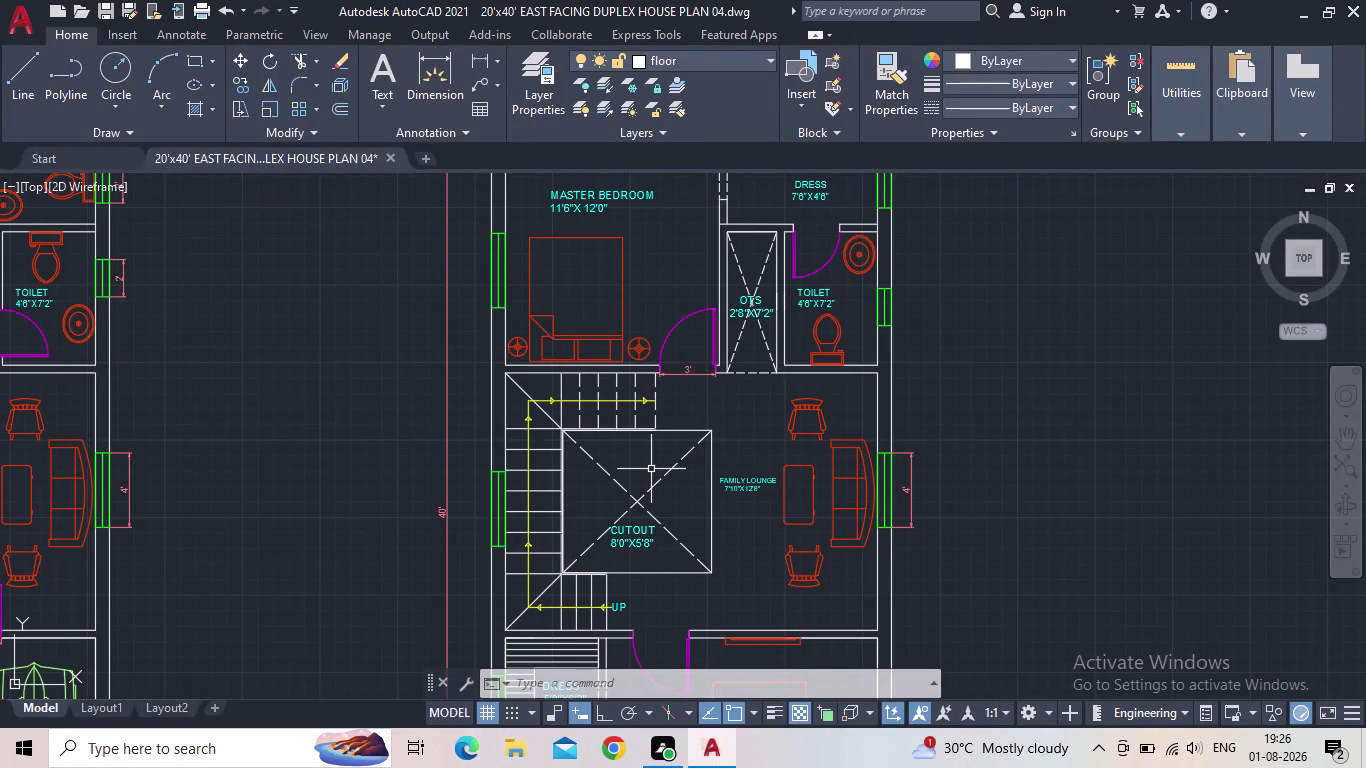
Pan to the lounge and bedroom area and save the duplex drawing.
scroll(down, 3)
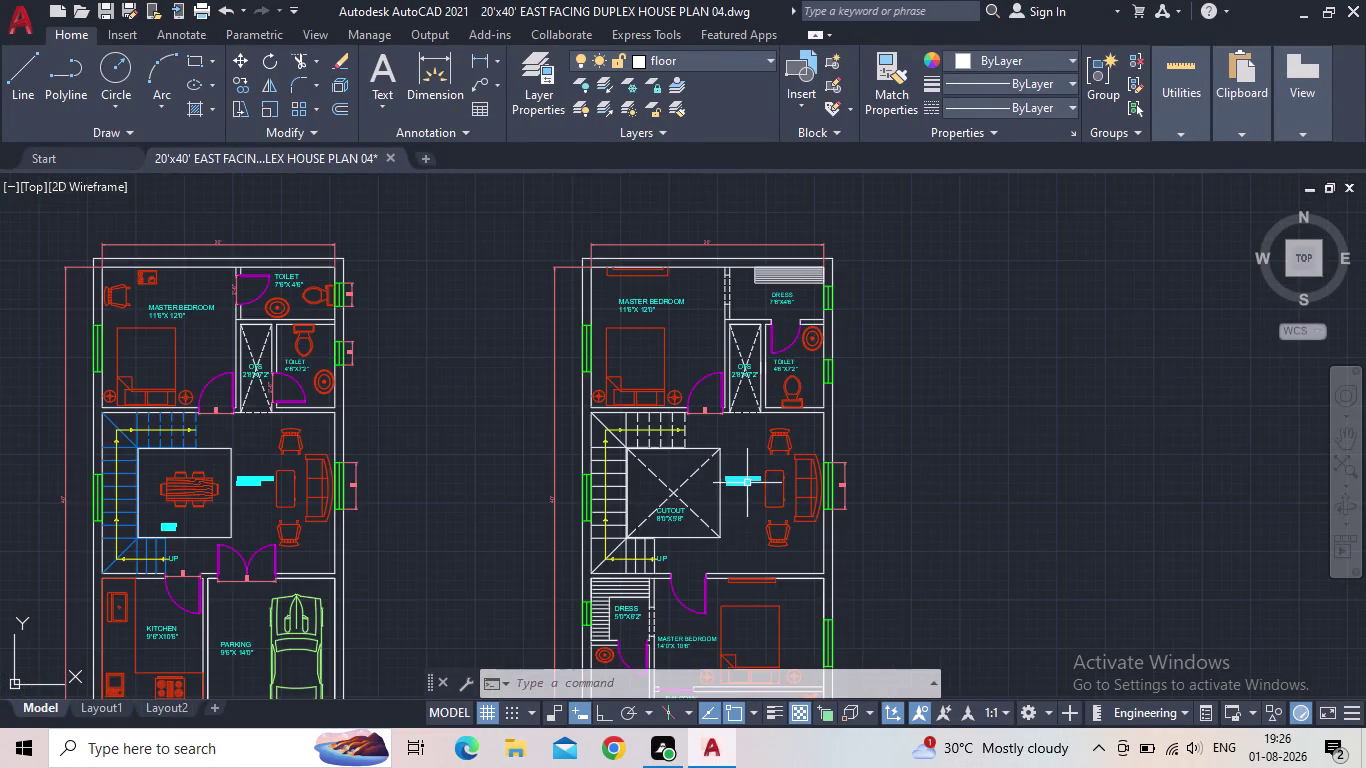
middle_drag(747, 483, 613, 373)
scroll(up, 3)
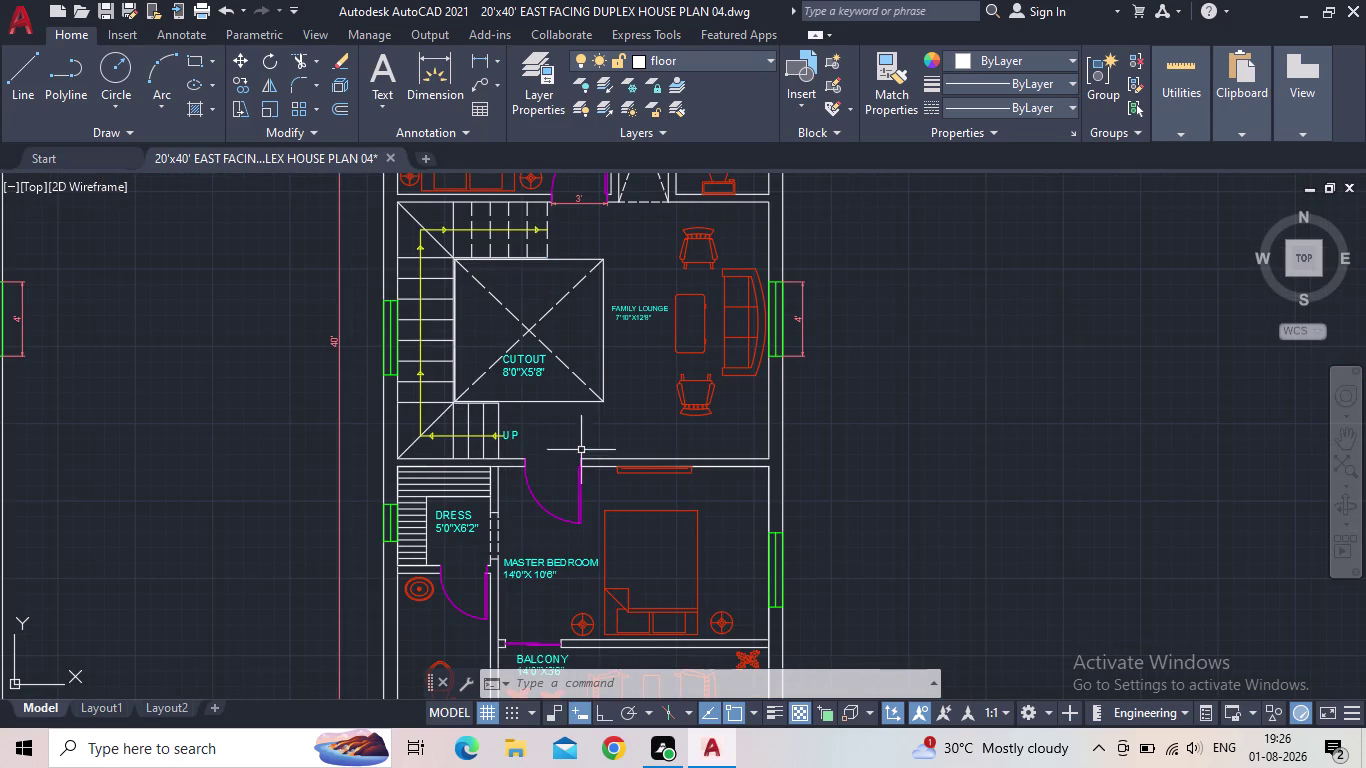
middle_drag(579, 447, 593, 393)
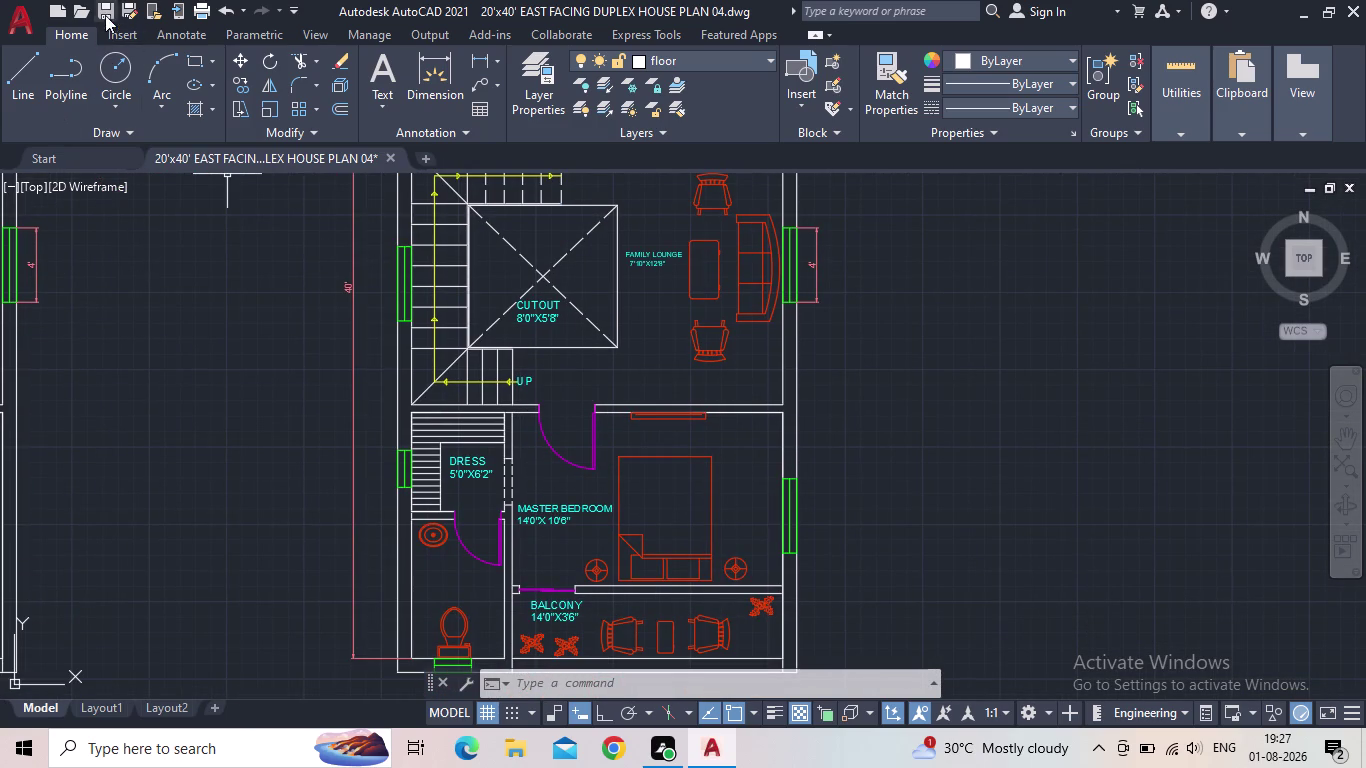
click(104, 1)
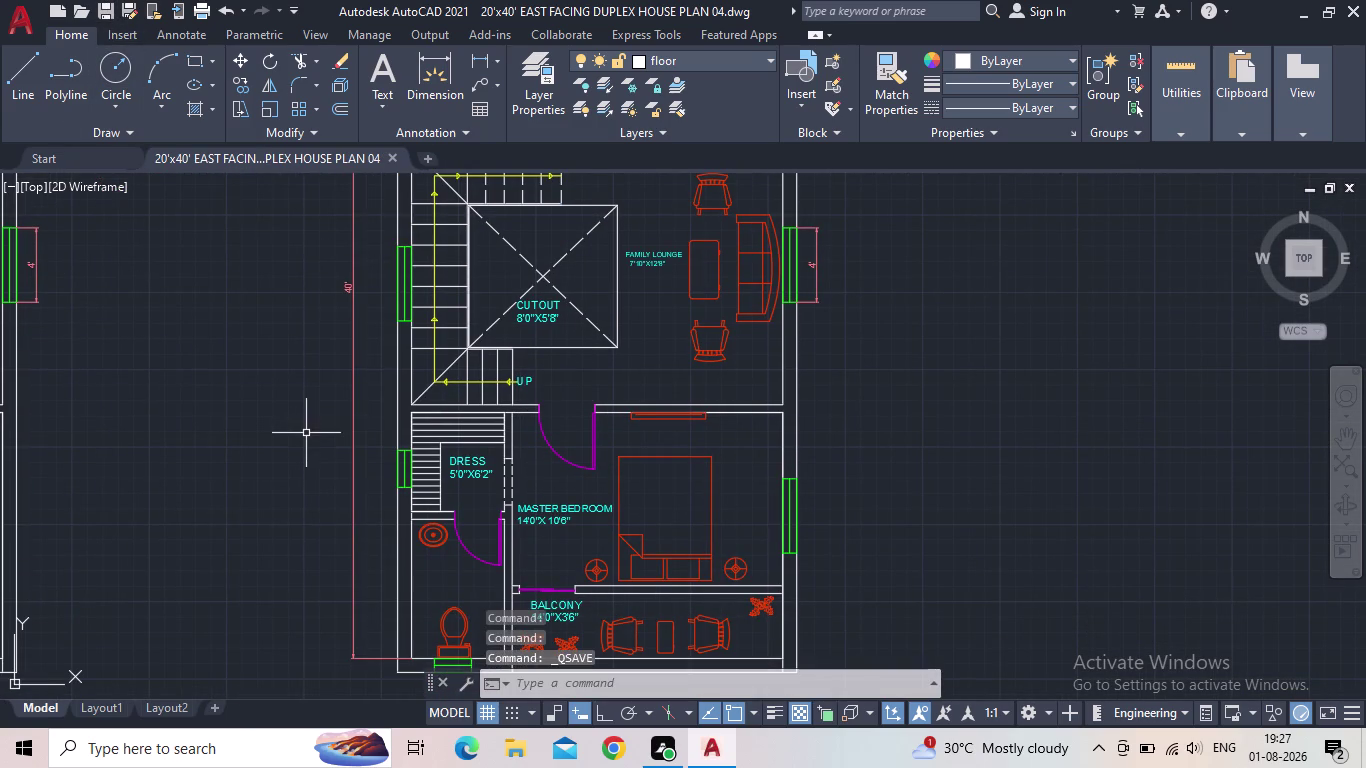
Pan across the upper floor's bedroom, toilet, family lounge, stairs and balcony.
middle_drag(303, 433, 226, 295)
middle_drag(236, 328, 254, 472)
scroll(up, 3)
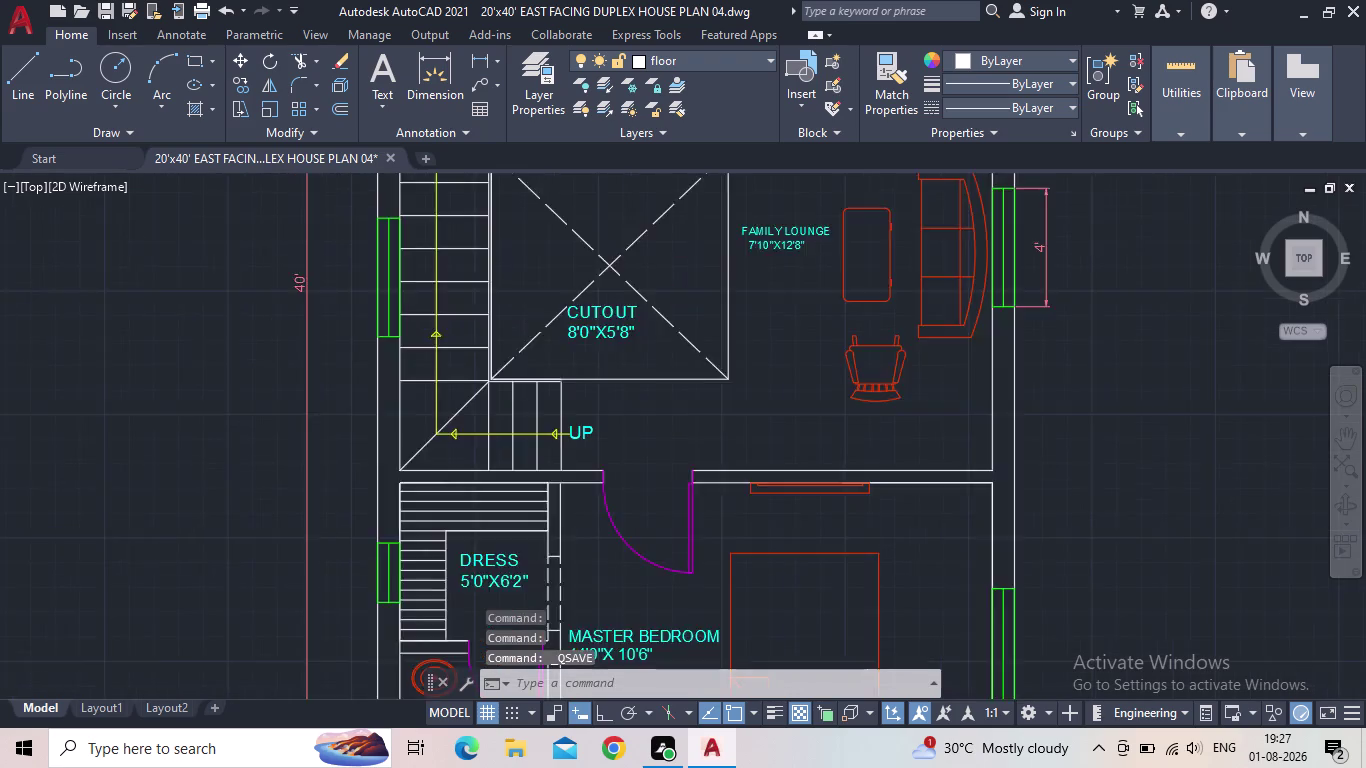
scroll(down, 3)
middle_drag(264, 330, 188, 757)
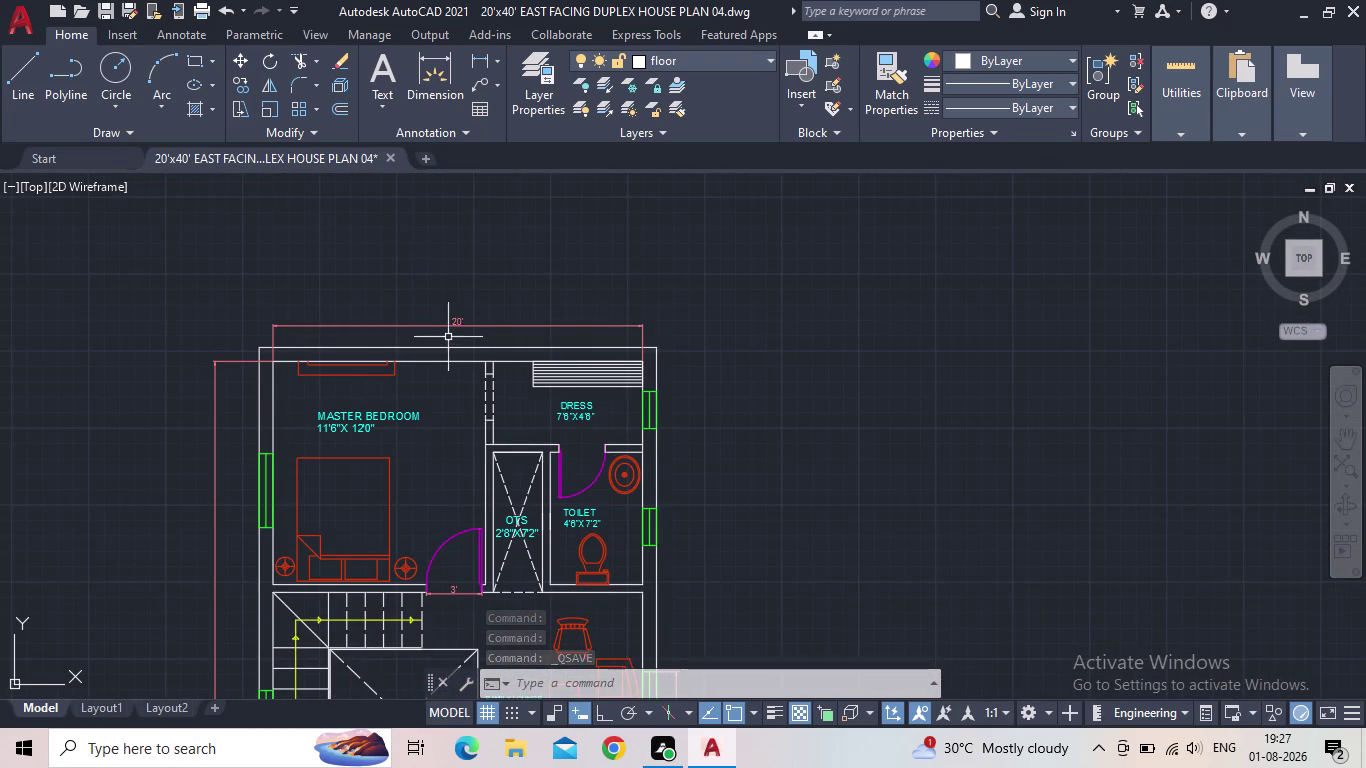
middle_drag(405, 414, 453, 239)
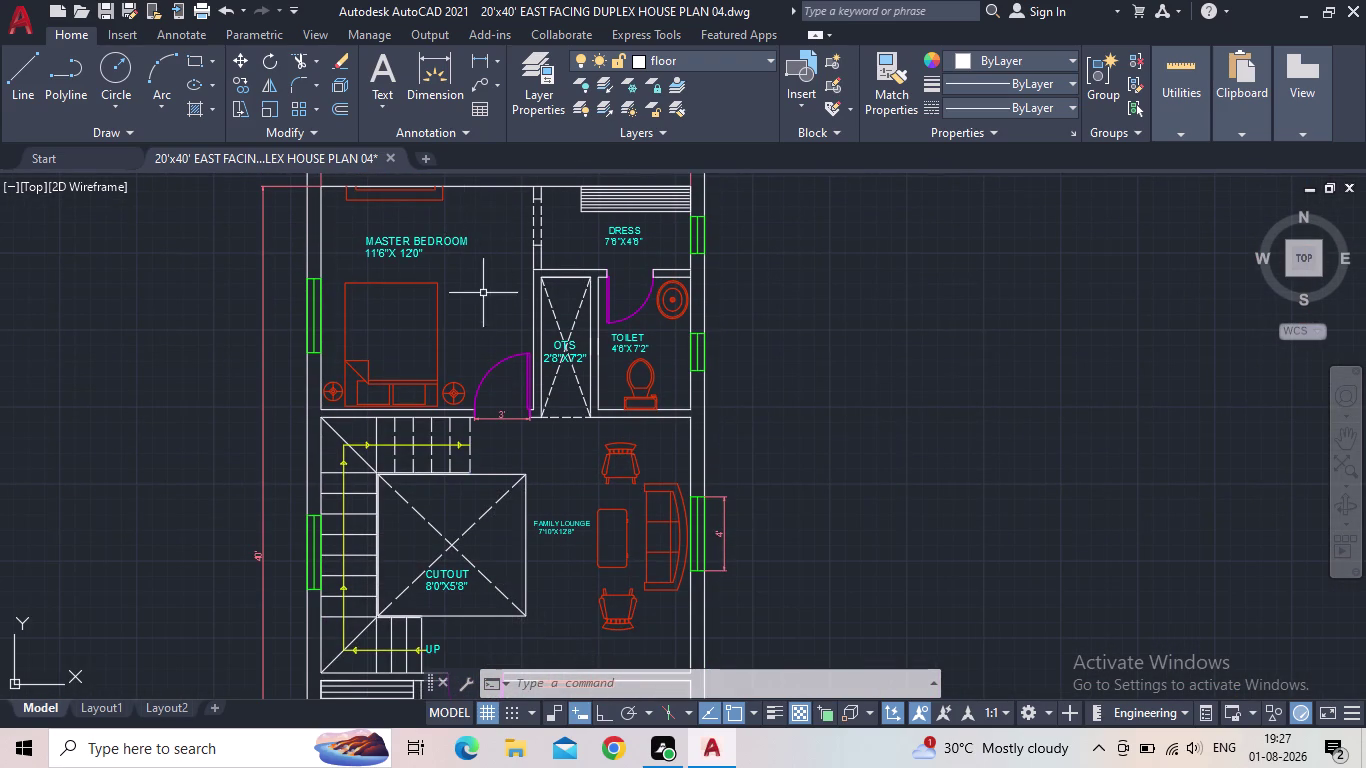
middle_drag(481, 305, 359, 121)
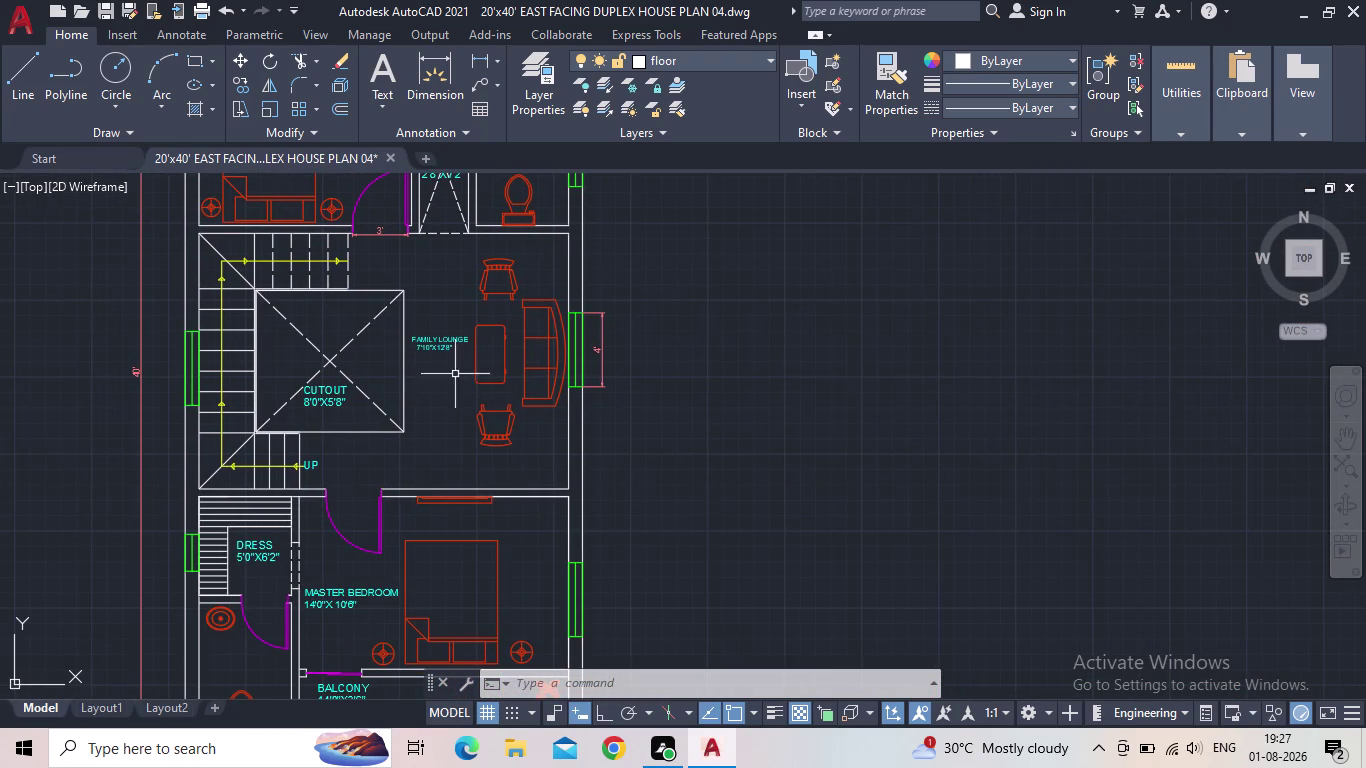
middle_drag(453, 382, 520, 174)
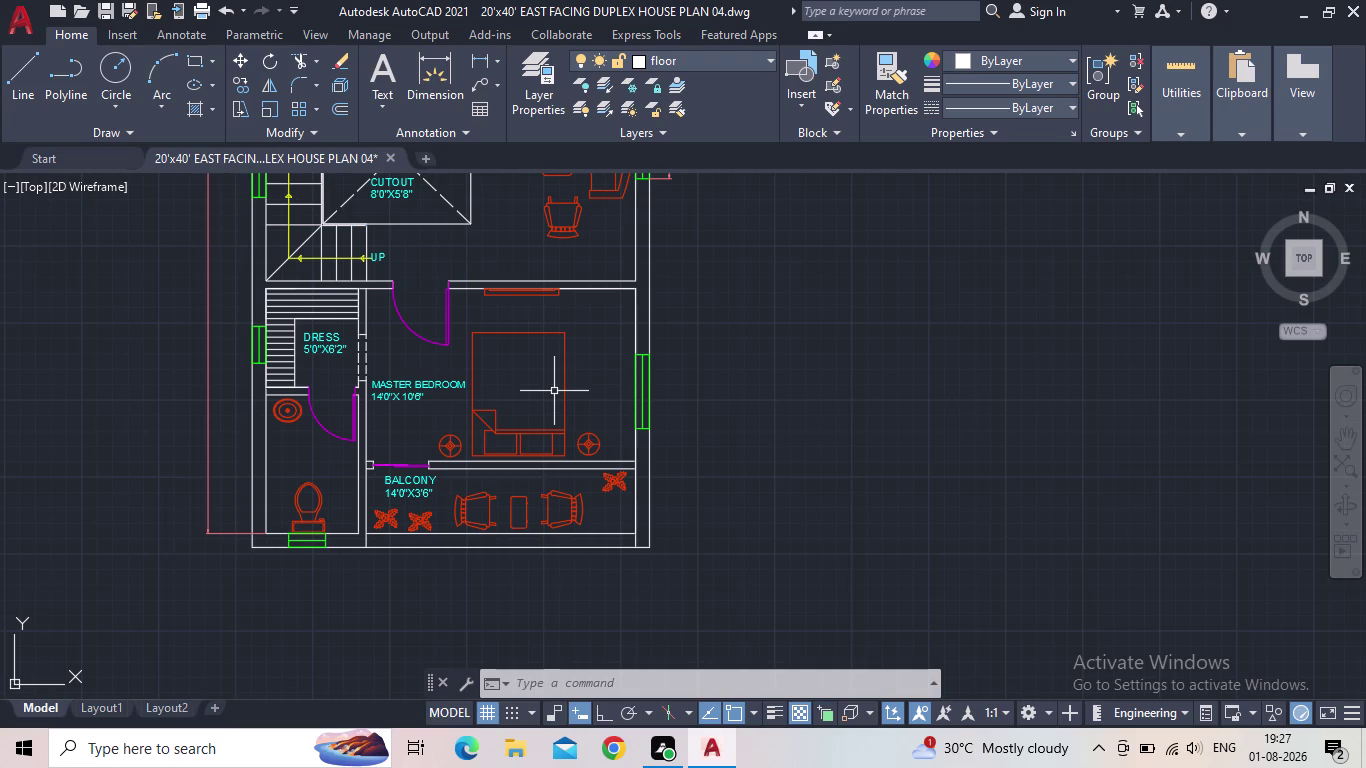
middle_drag(536, 306, 644, 311)
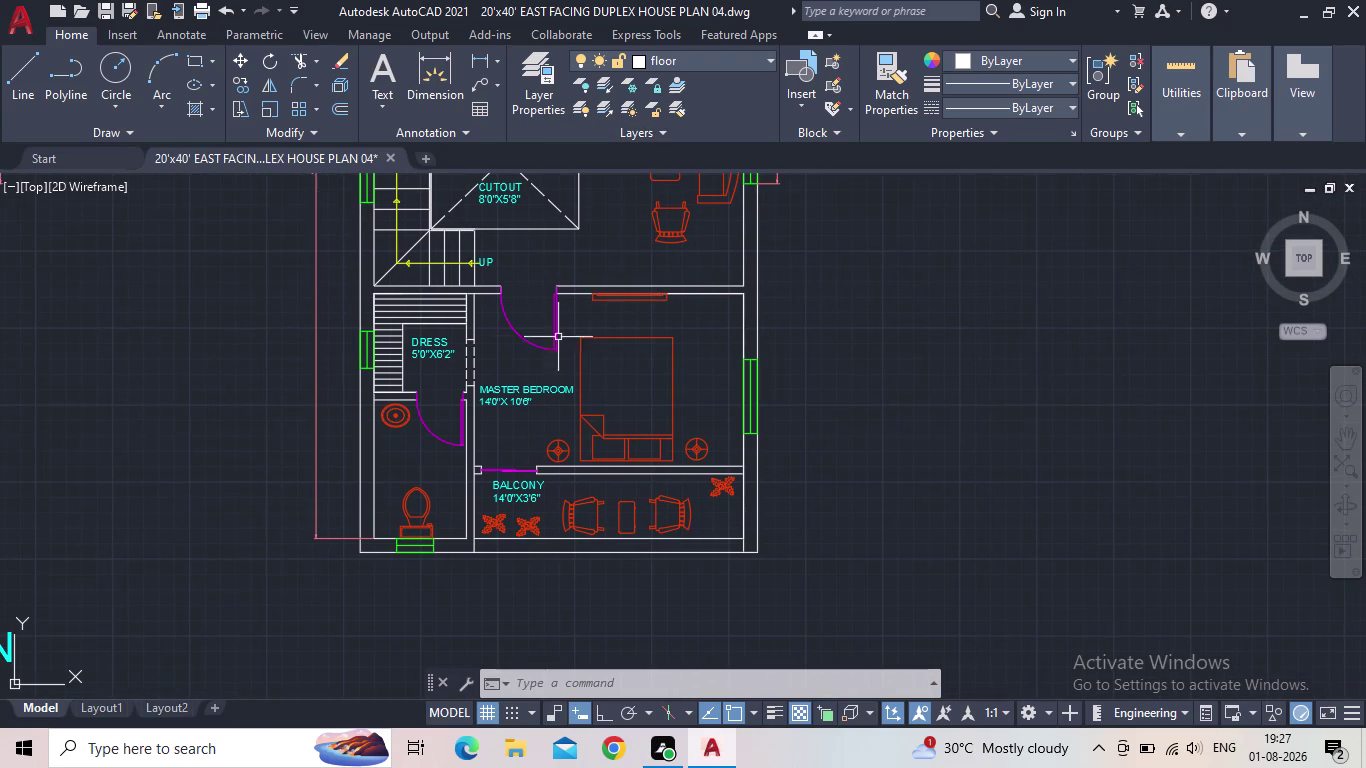
key(Escape)
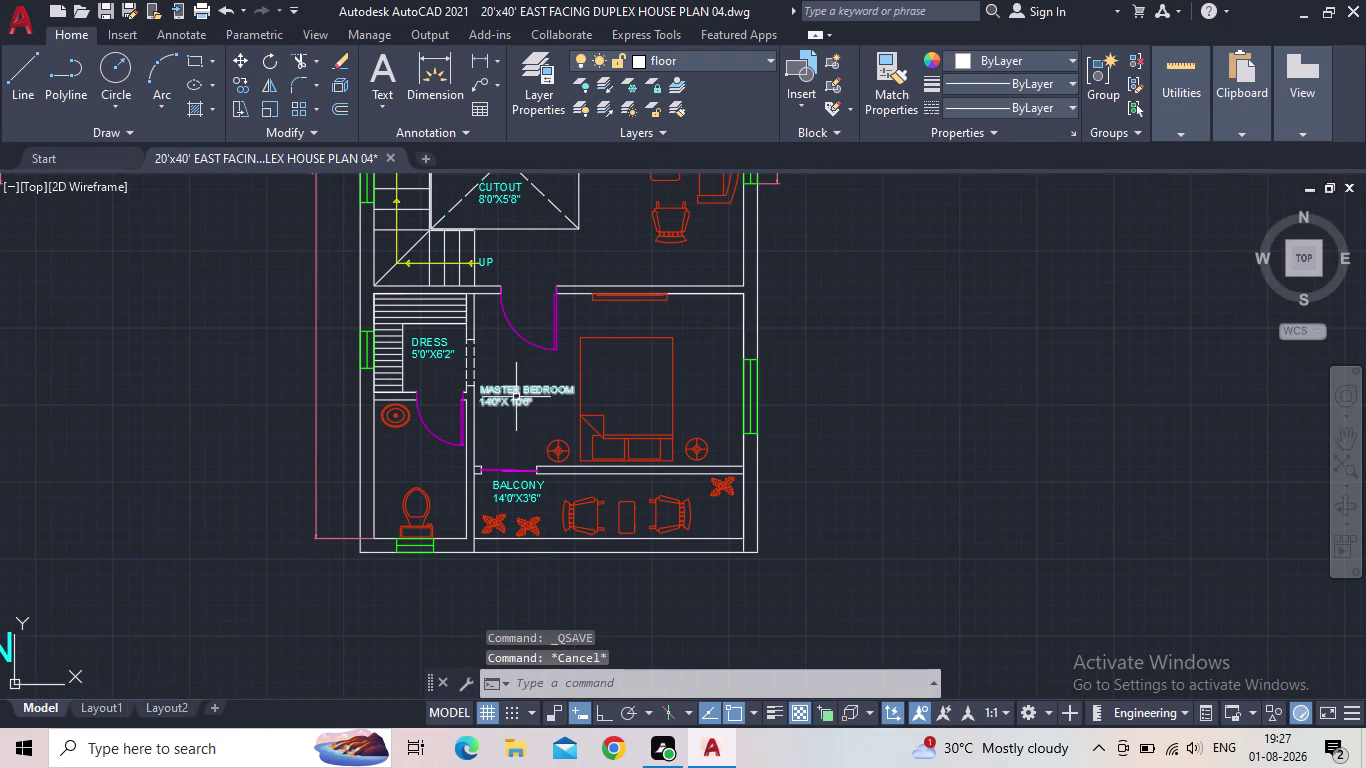
scroll(up, 3)
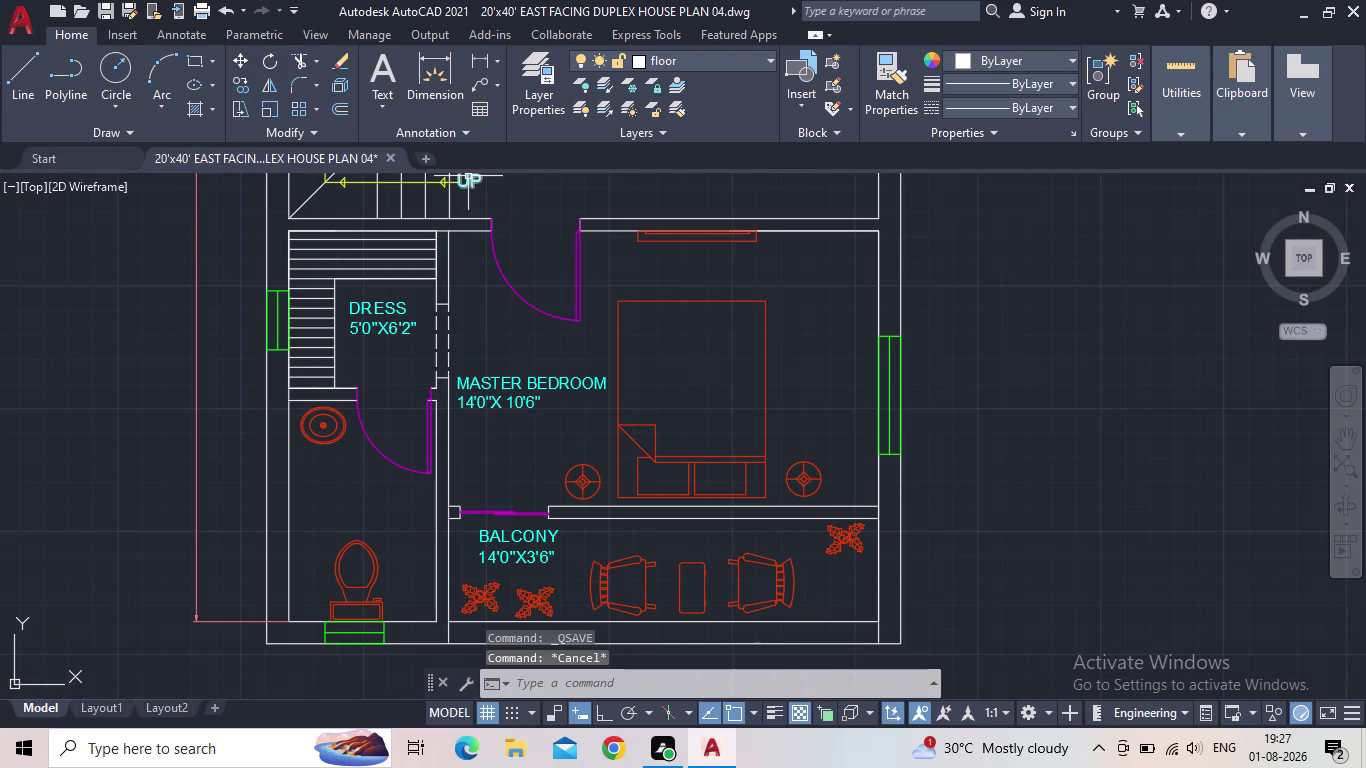
Copy the UP label from the stairs to the balcony doorway with CO.
click(467, 175)
scroll(up, 3)
middle_drag(474, 227, 455, 368)
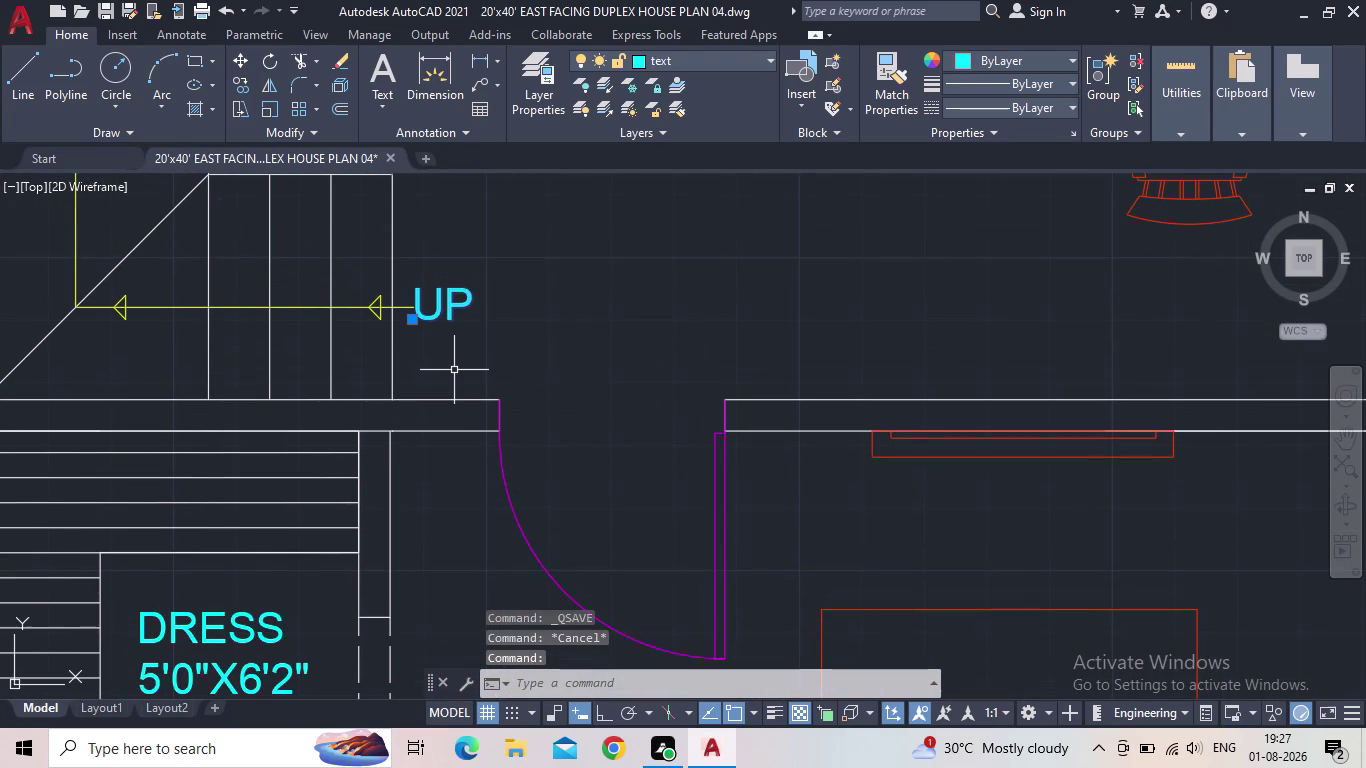
key(c)
key(o)
key(Return)
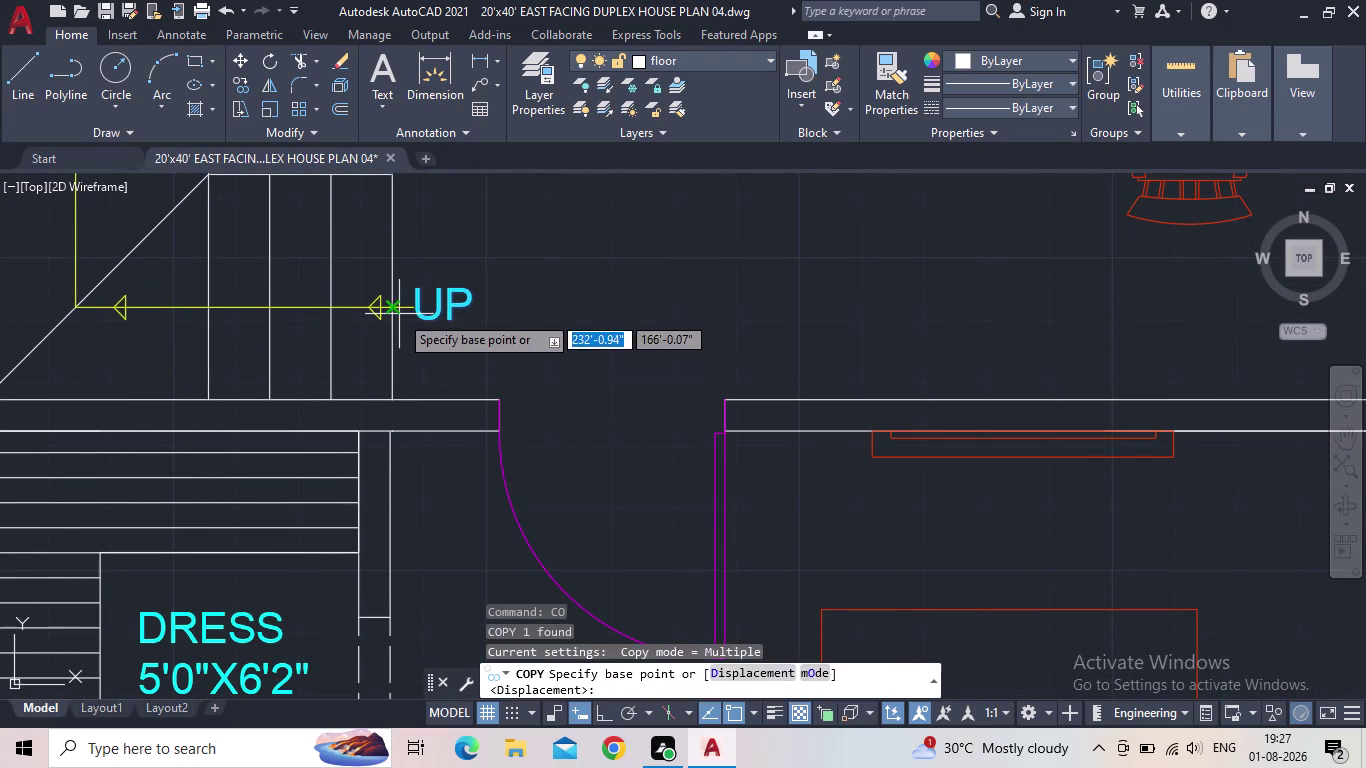
click(421, 320)
middle_drag(456, 388, 498, 226)
scroll(down, 3)
middle_drag(508, 399, 510, 393)
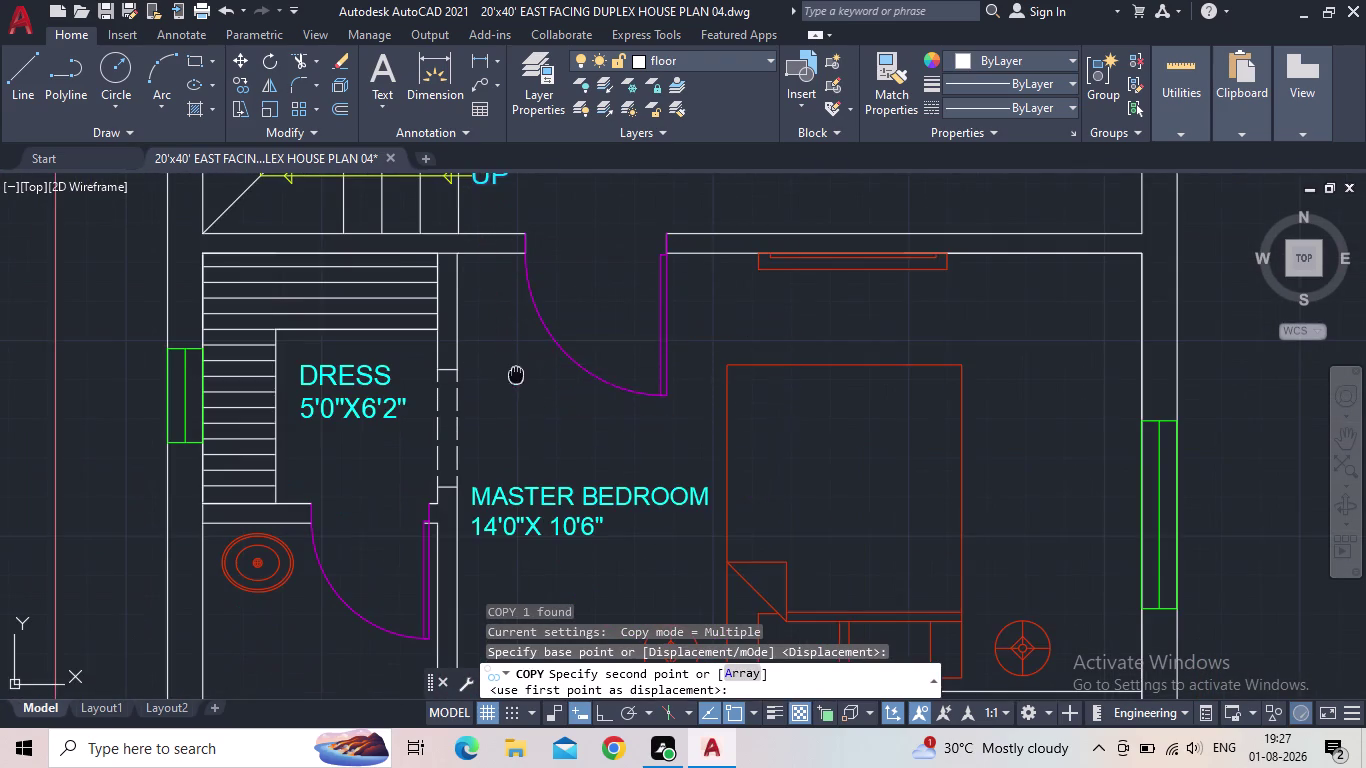
middle_drag(510, 393, 533, 209)
middle_drag(567, 484, 566, 251)
scroll(up, 3)
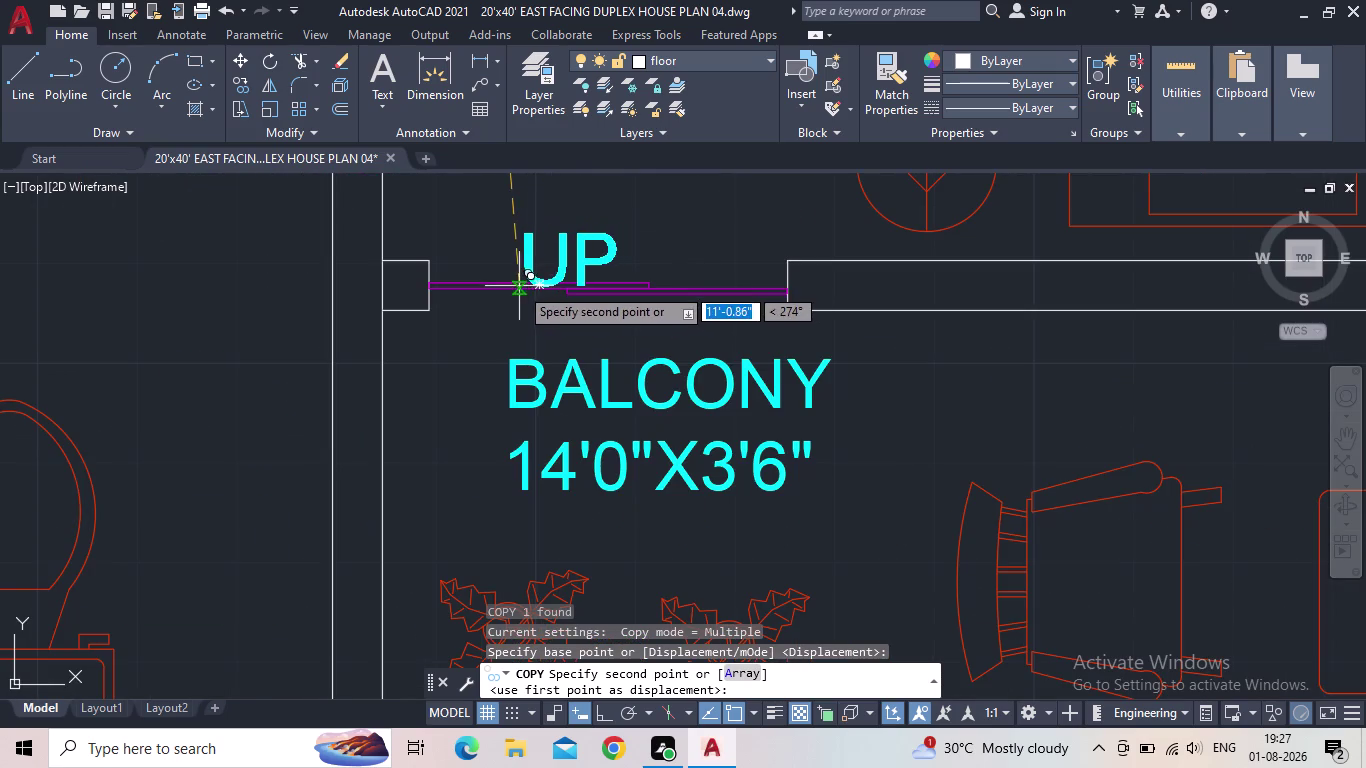
click(520, 267)
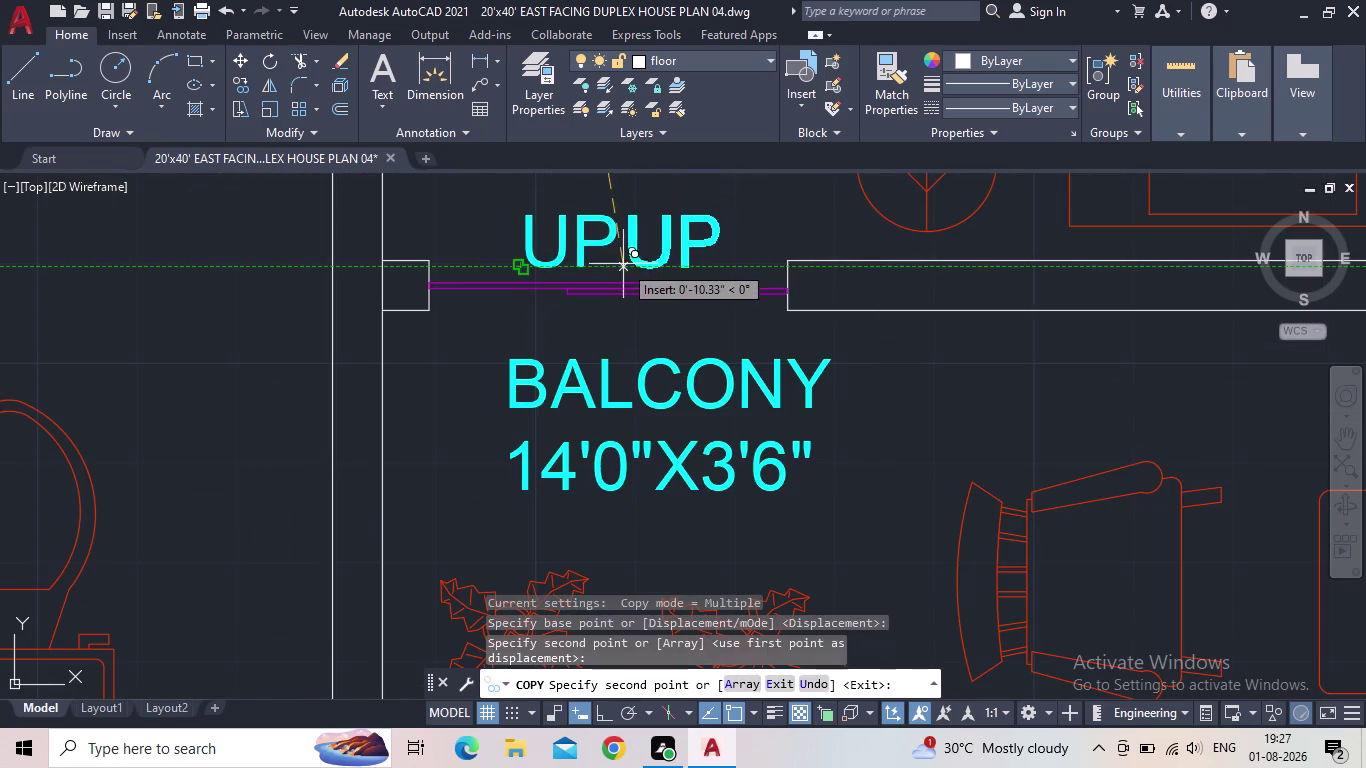
key(Escape)
Try editing the copied UP label, then erase it.
double_click(582, 252)
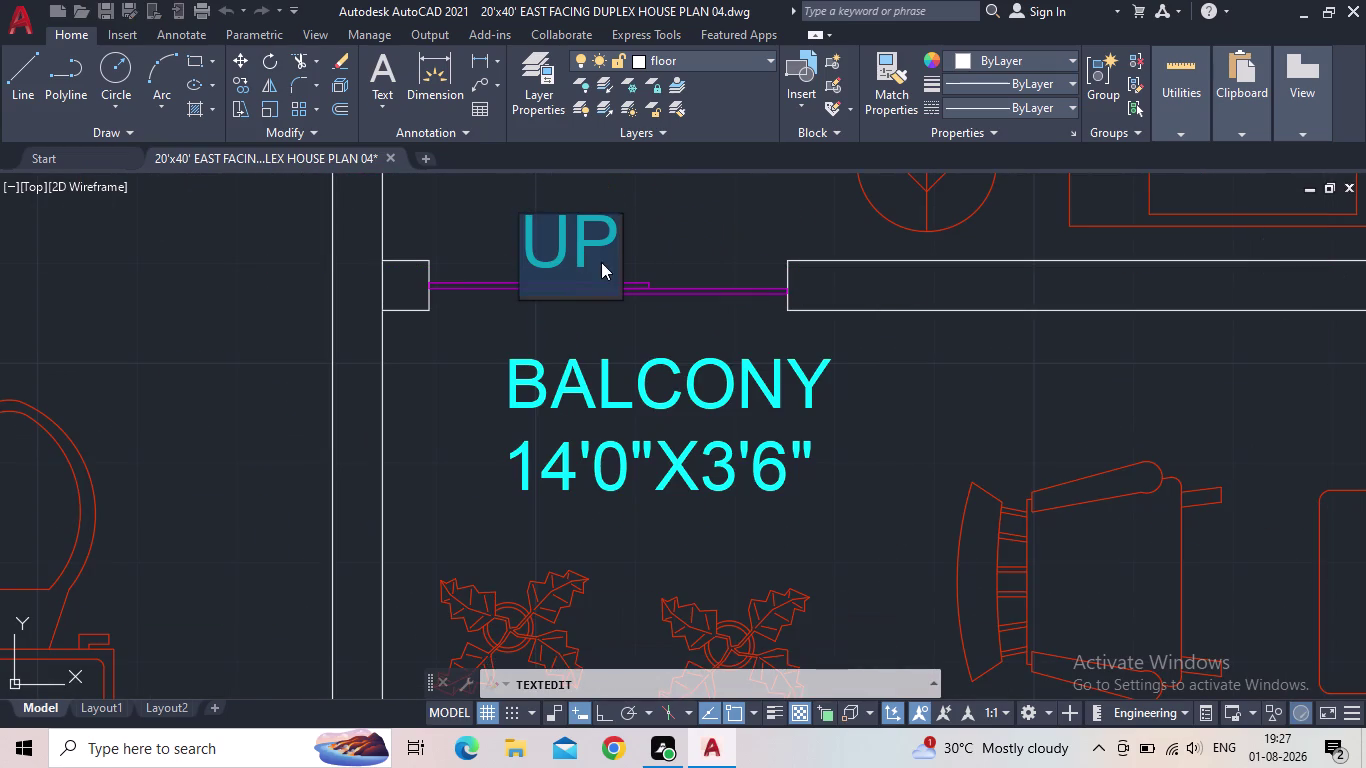
key(Delete)
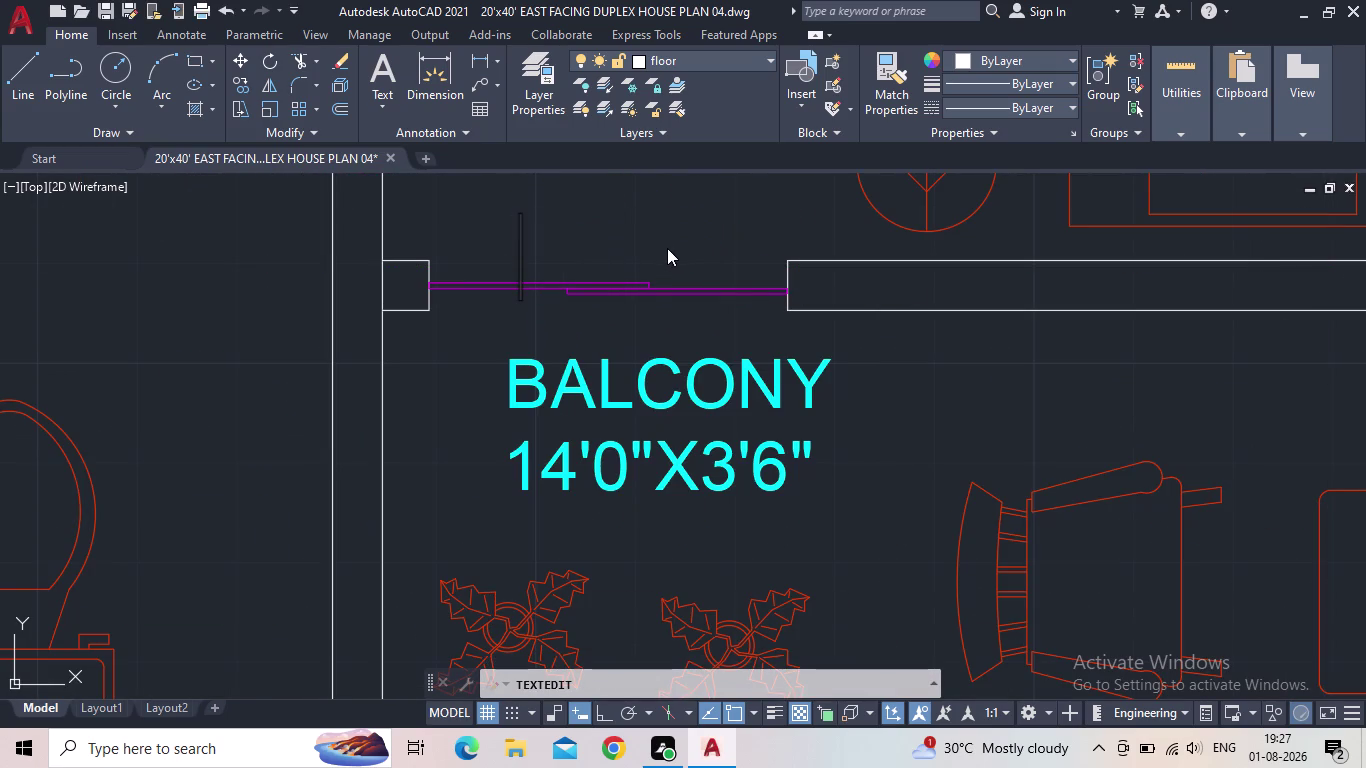
key(Escape)
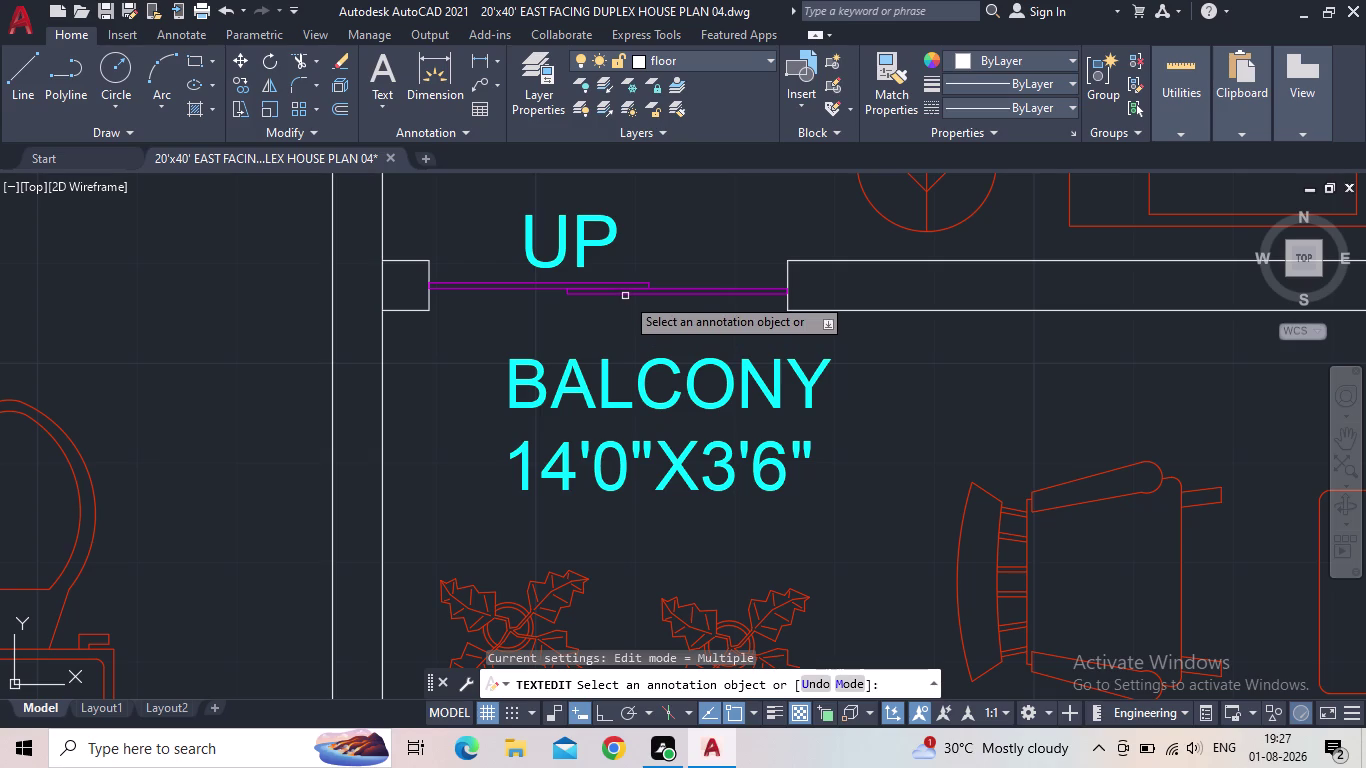
key(Escape)
drag(597, 258, 579, 253)
click(559, 250)
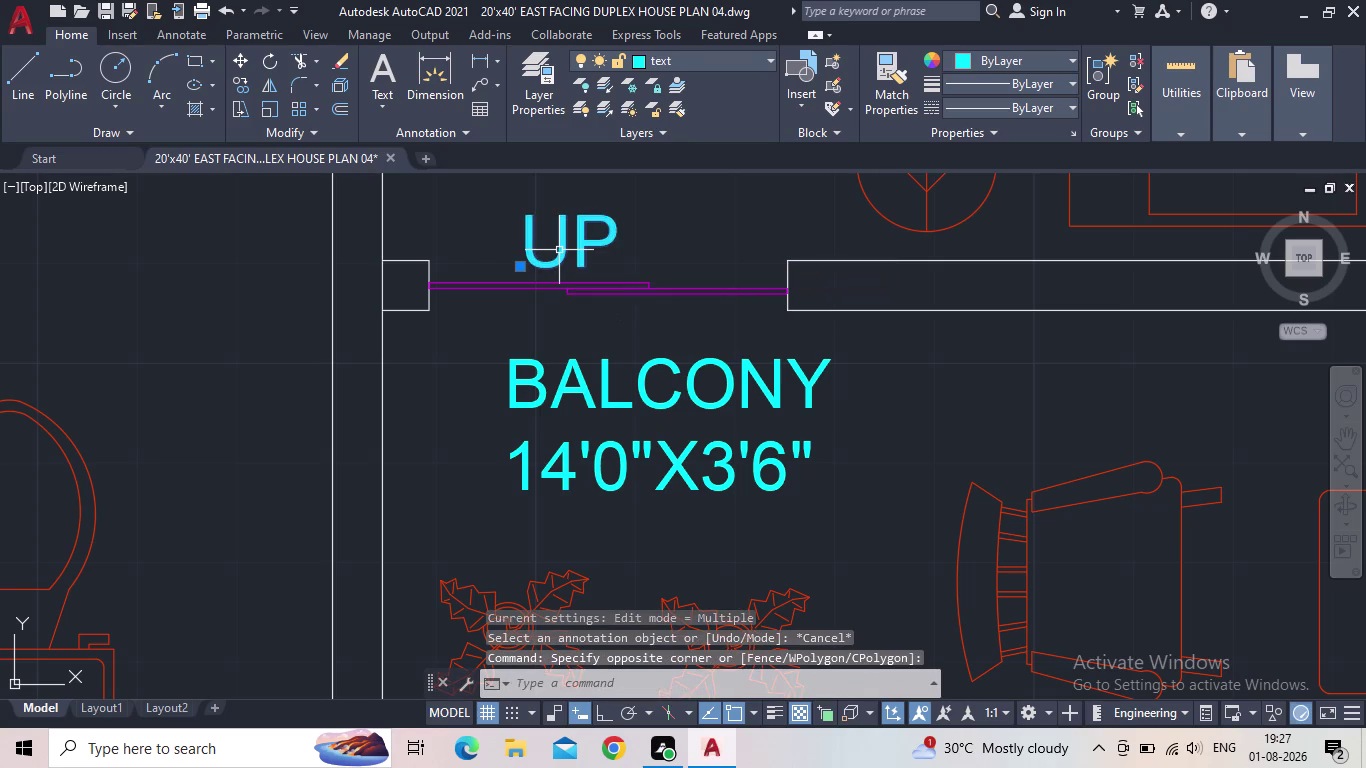
key(Delete)
Select the BALCONY label and start the CO copy command.
click(568, 371)
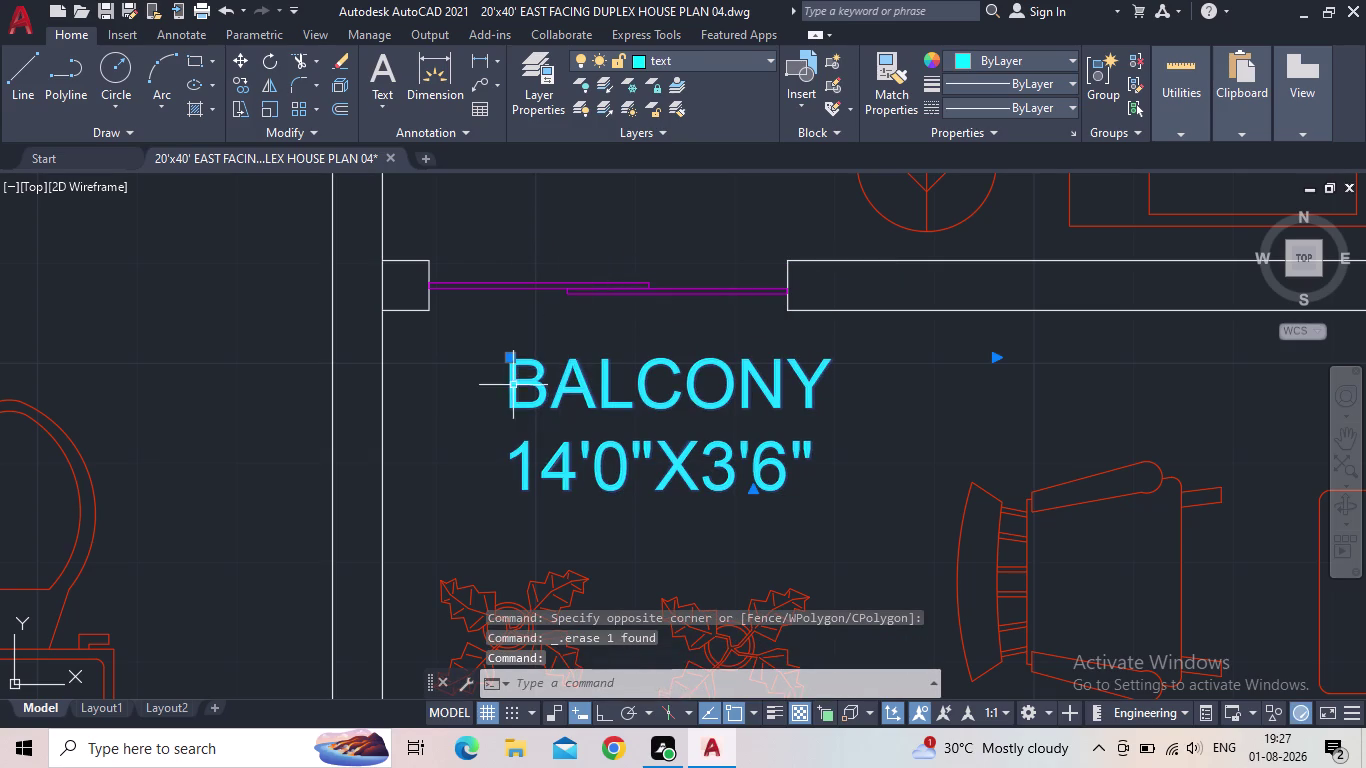
key(c)
key(o)
key(Return)
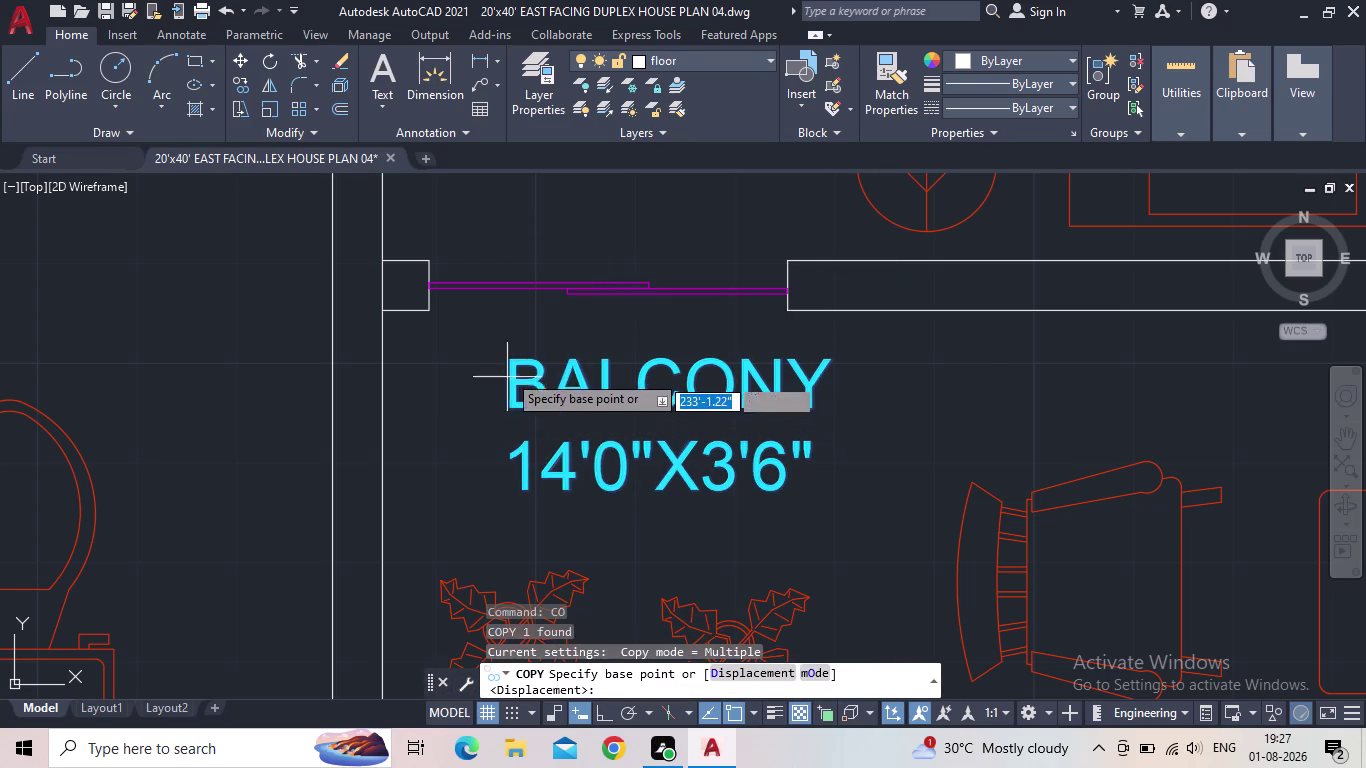
Place a copy of the BALCONY label beside the balcony.
click(514, 363)
middle_drag(479, 189, 519, 315)
click(506, 301)
key(Escape)
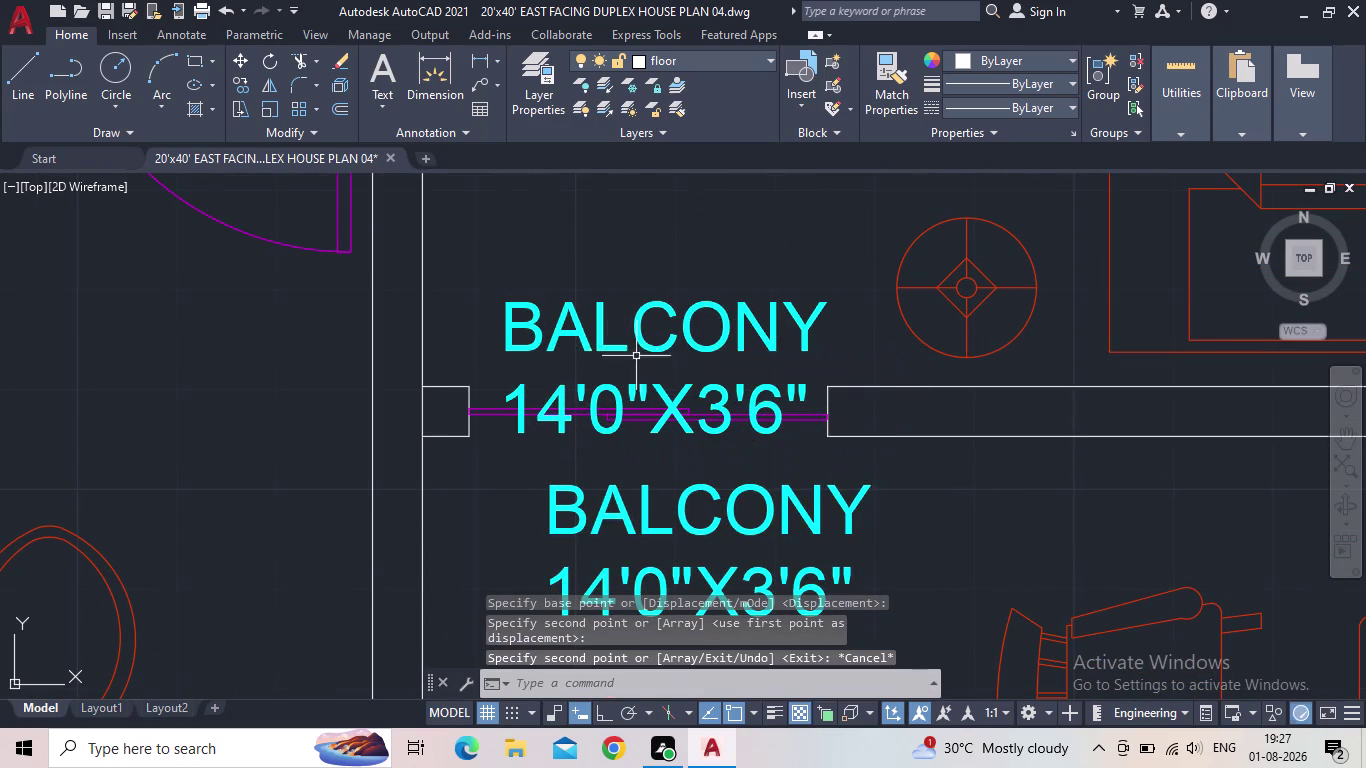
Delete the 14'0"X3'6" size line from the copied label.
double_click(678, 401)
drag(822, 403, 812, 403)
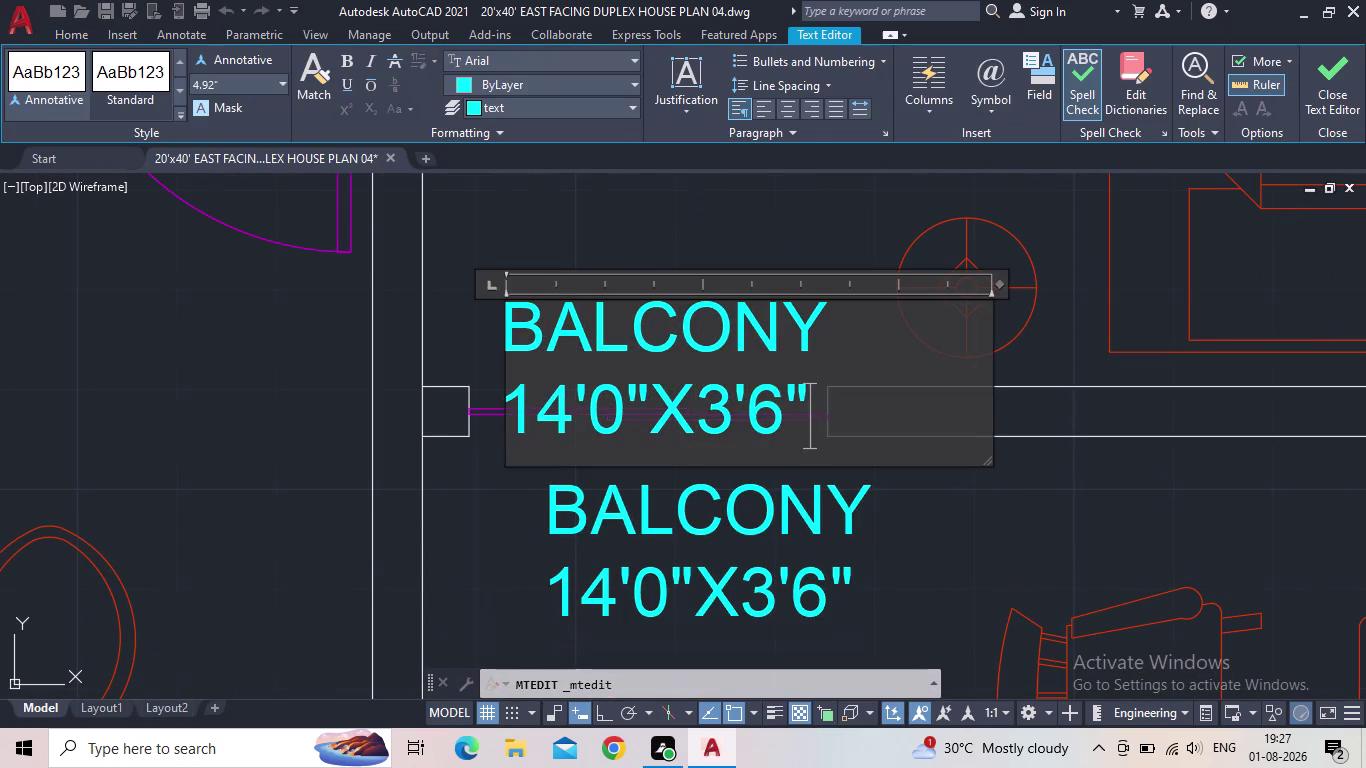
drag(812, 403, 514, 401)
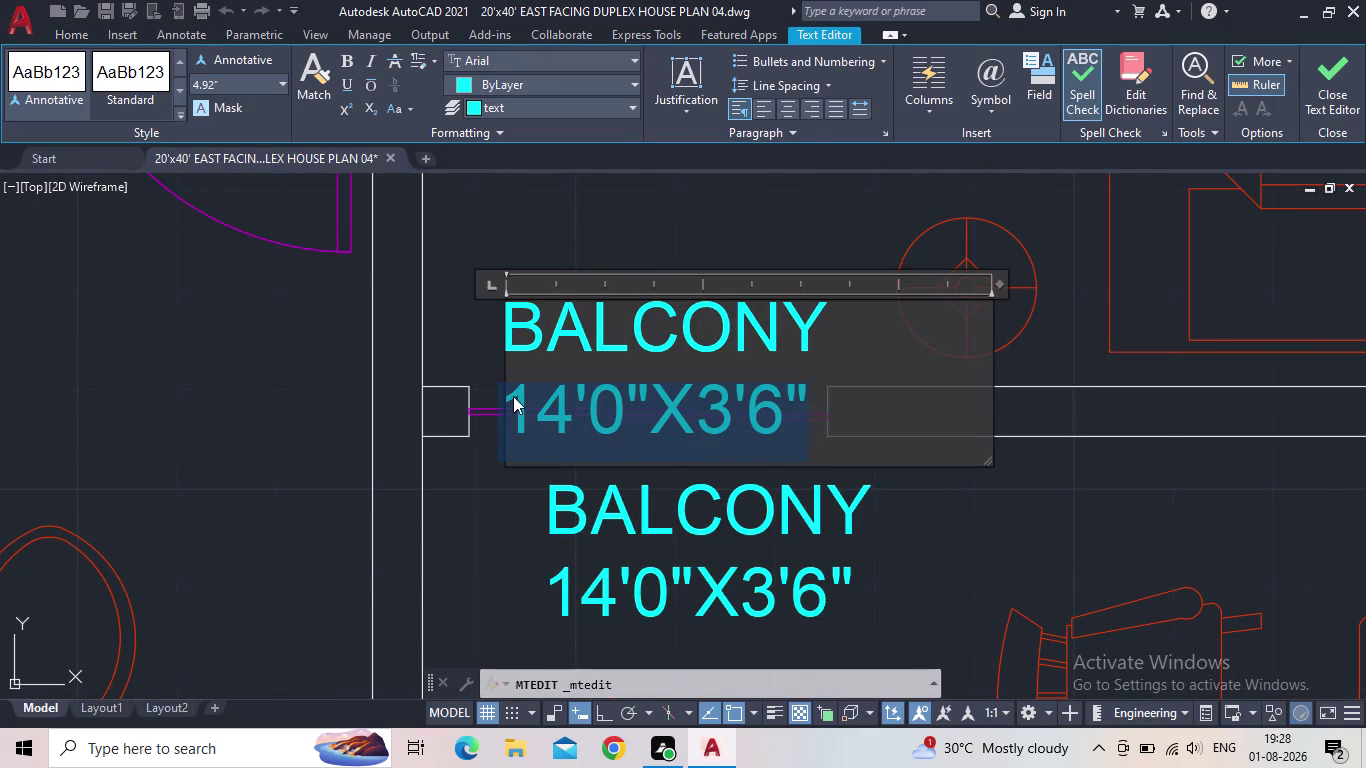
key(Delete)
key(BackSpace)
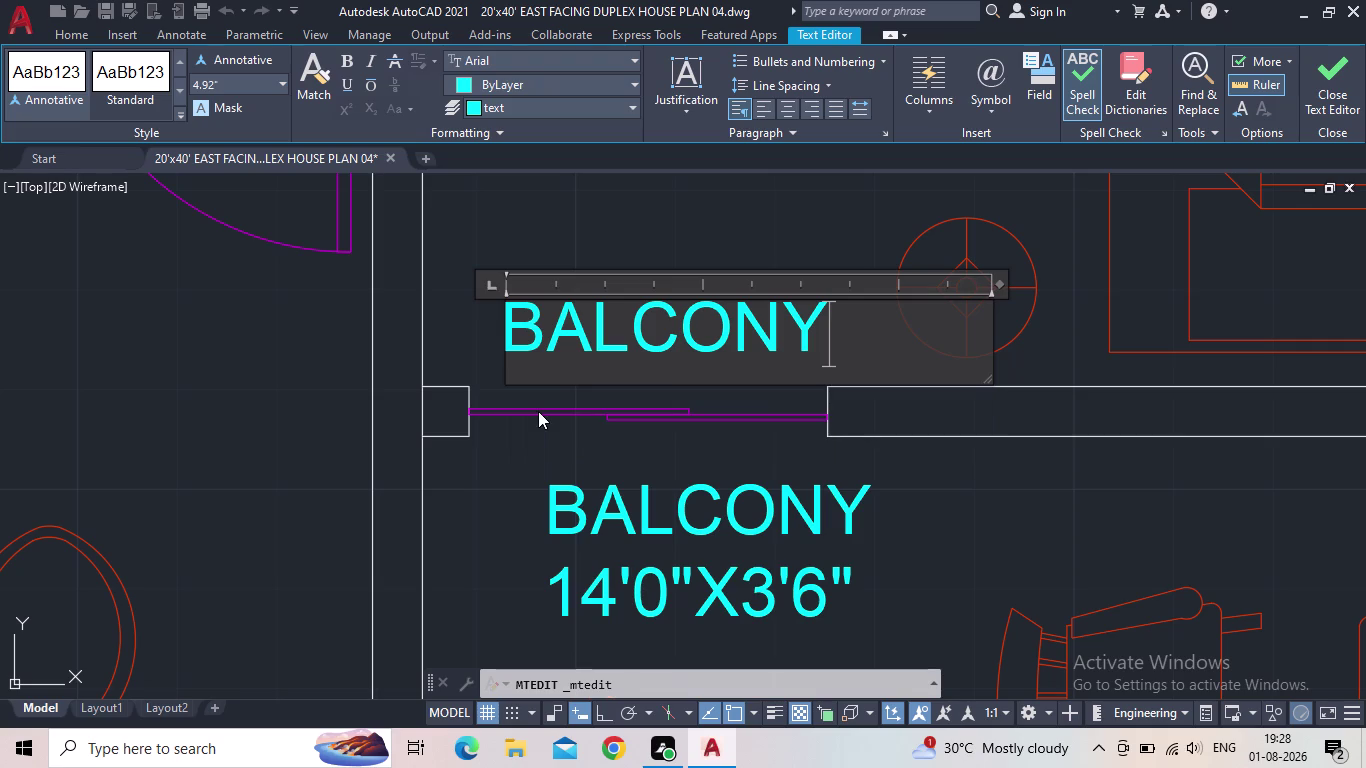
Replace the word BALCONY with "Sliding door".
drag(830, 332, 493, 338)
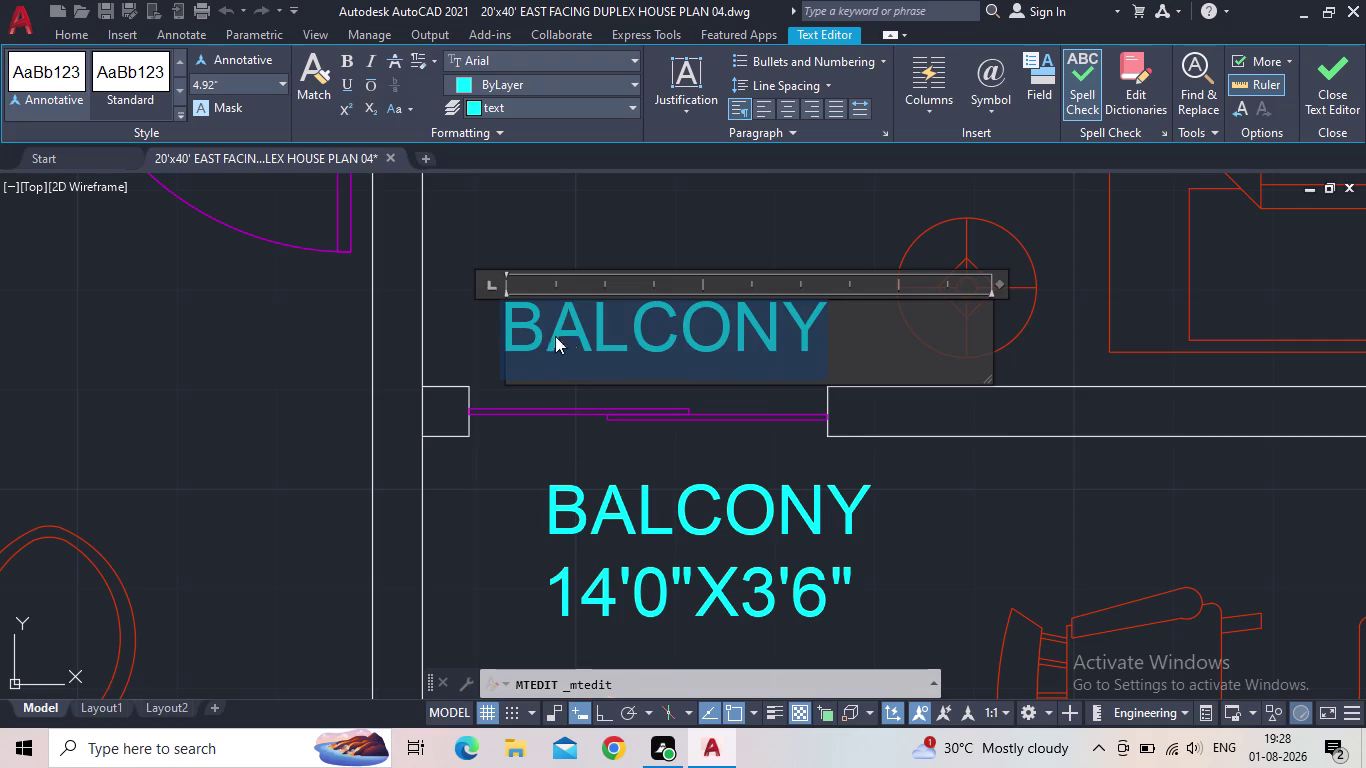
text(SL)
key(BackSpace)
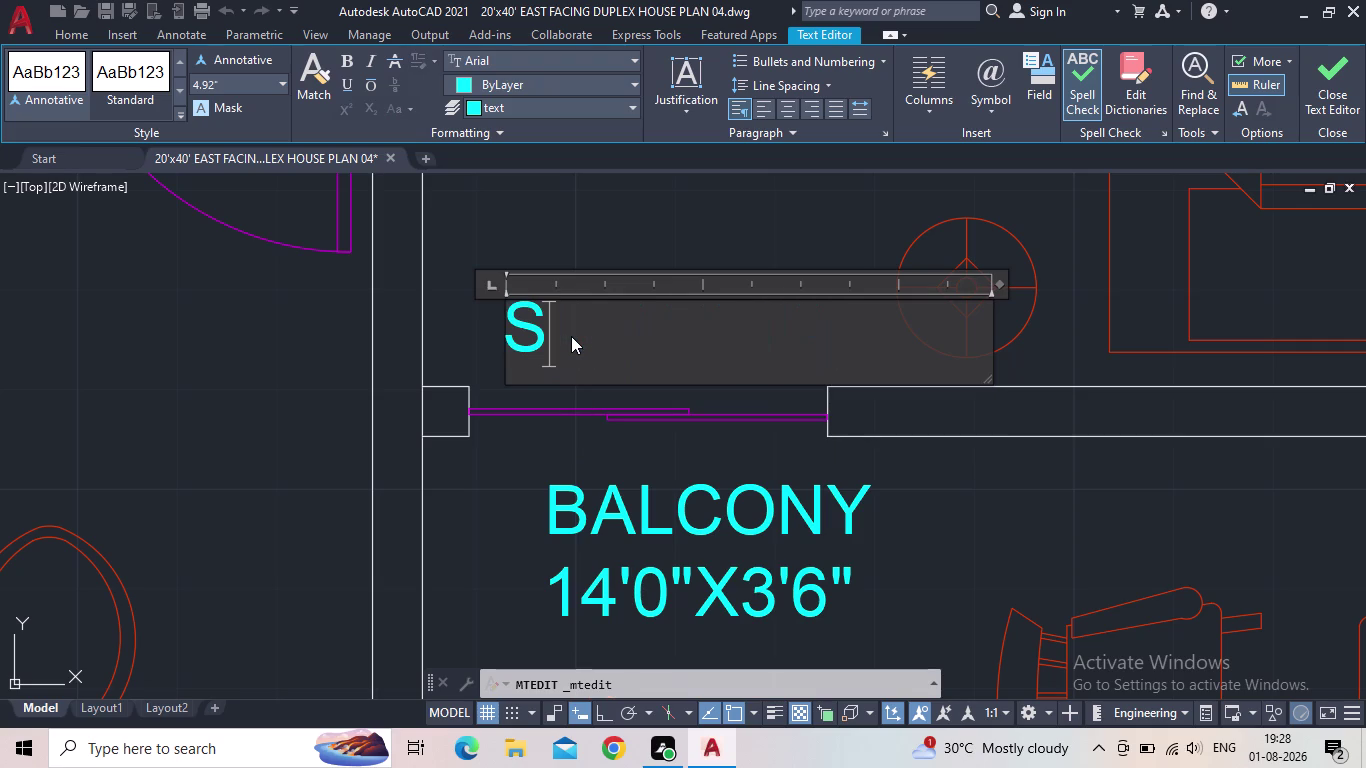
text(lidin)
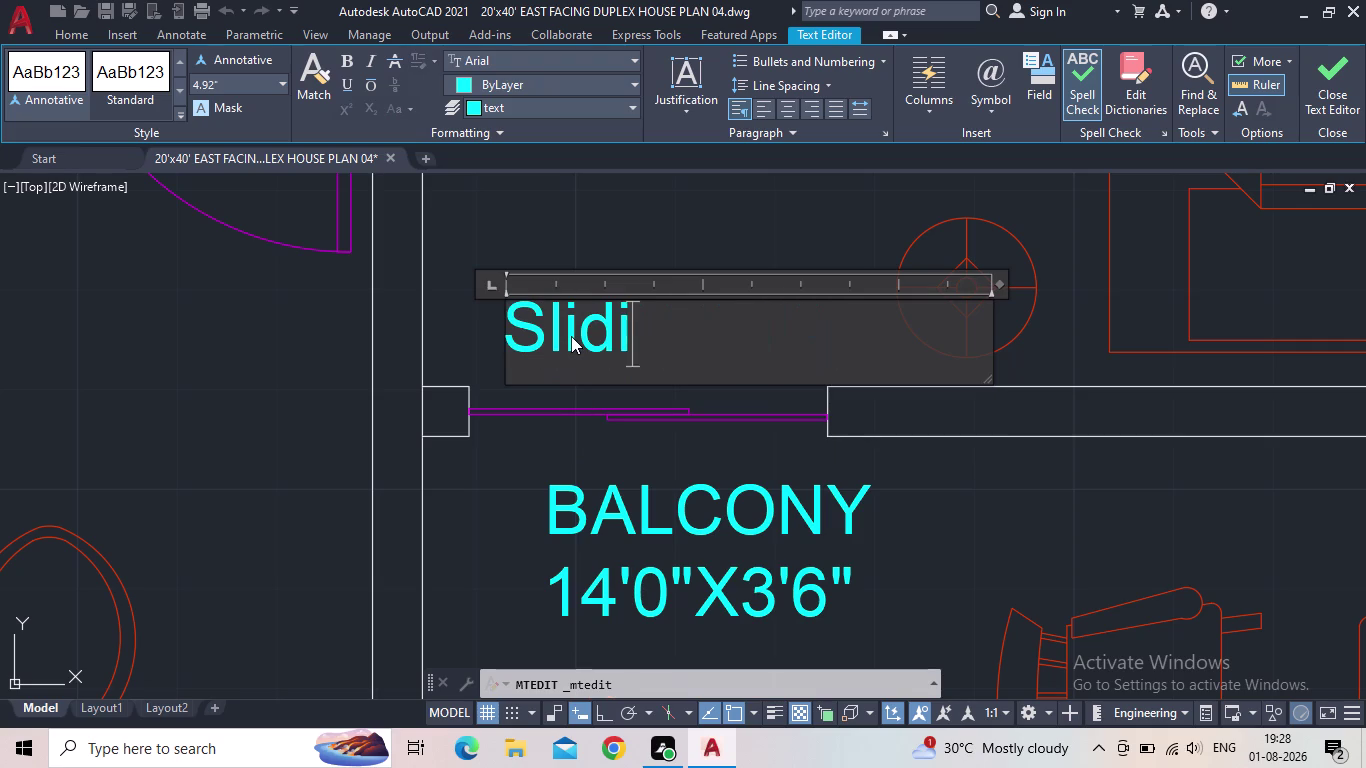
text(g door)
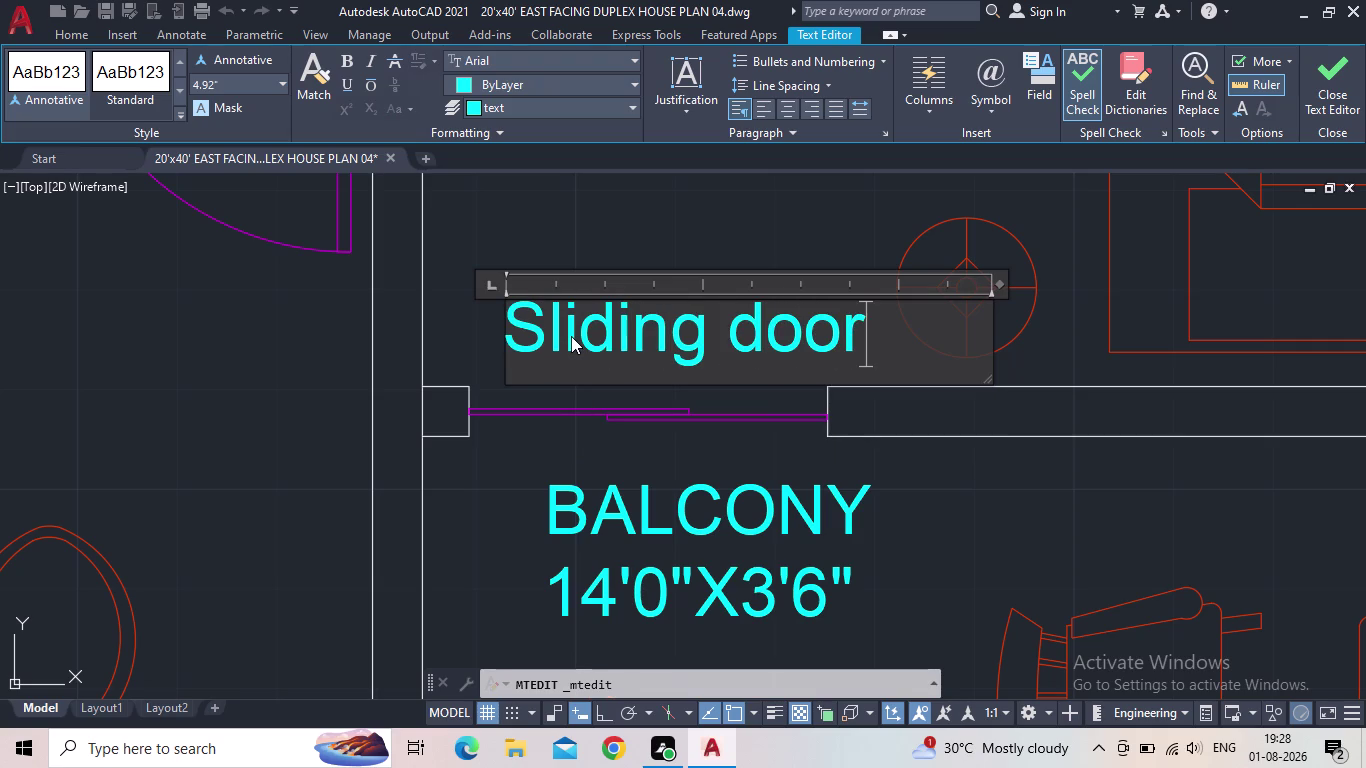
Make the Sliding door text bold italic at 1" height and close the editor.
drag(918, 333, 499, 323)
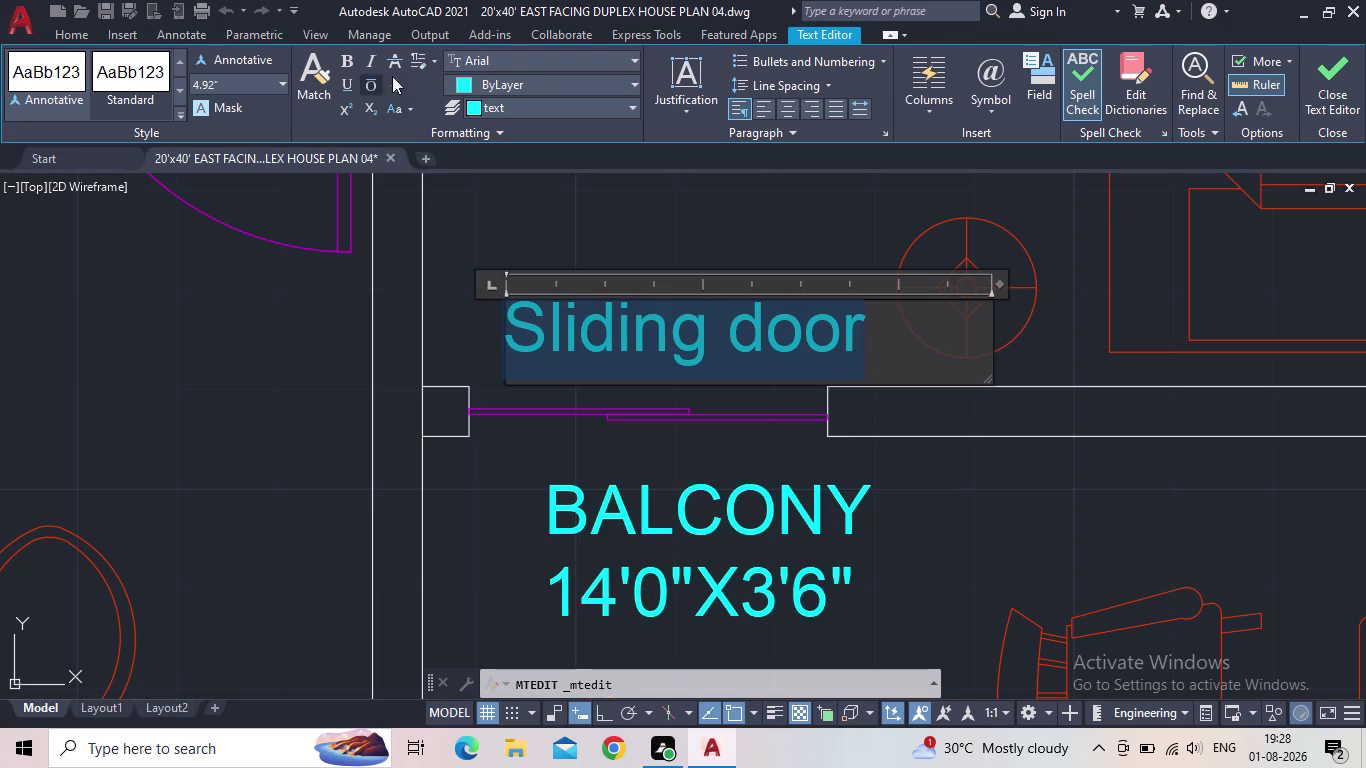
click(352, 63)
click(366, 63)
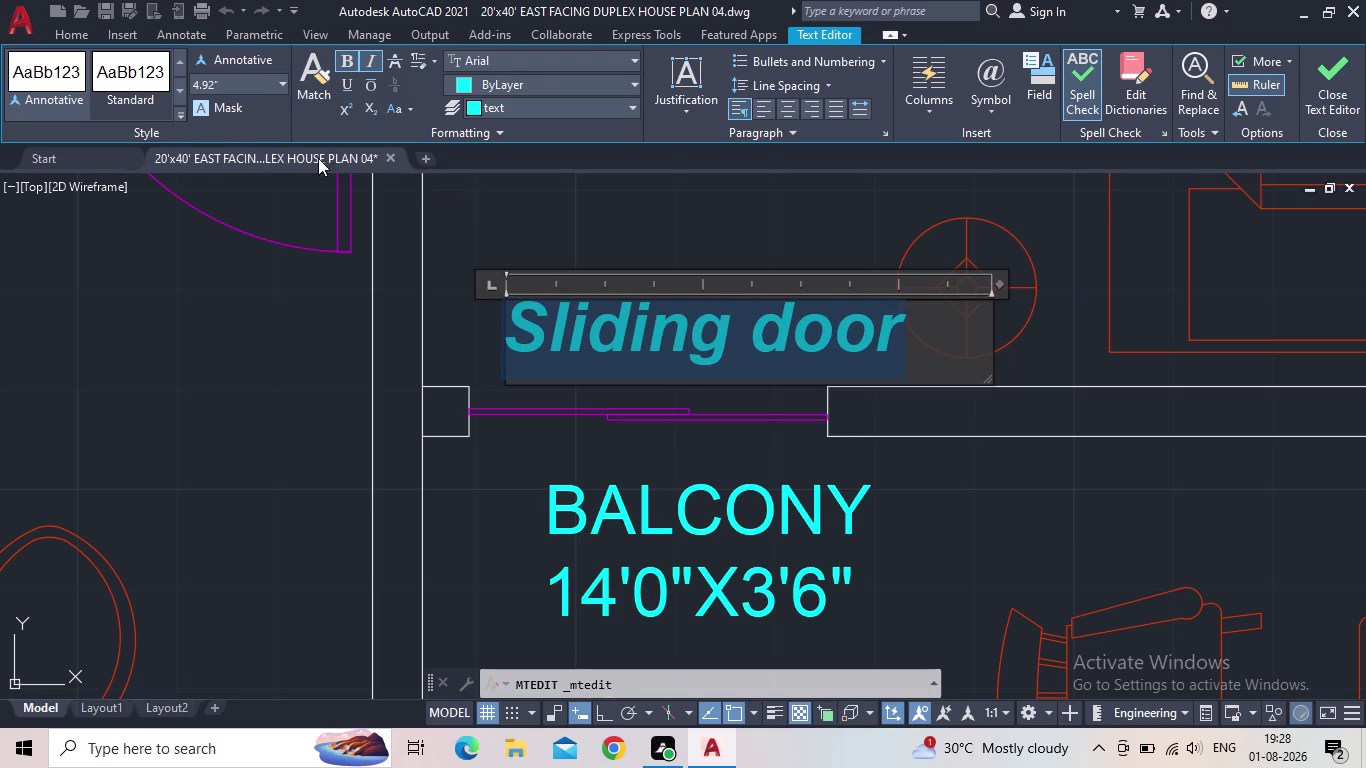
drag(233, 77, 190, 86)
text(2")
key(Return)
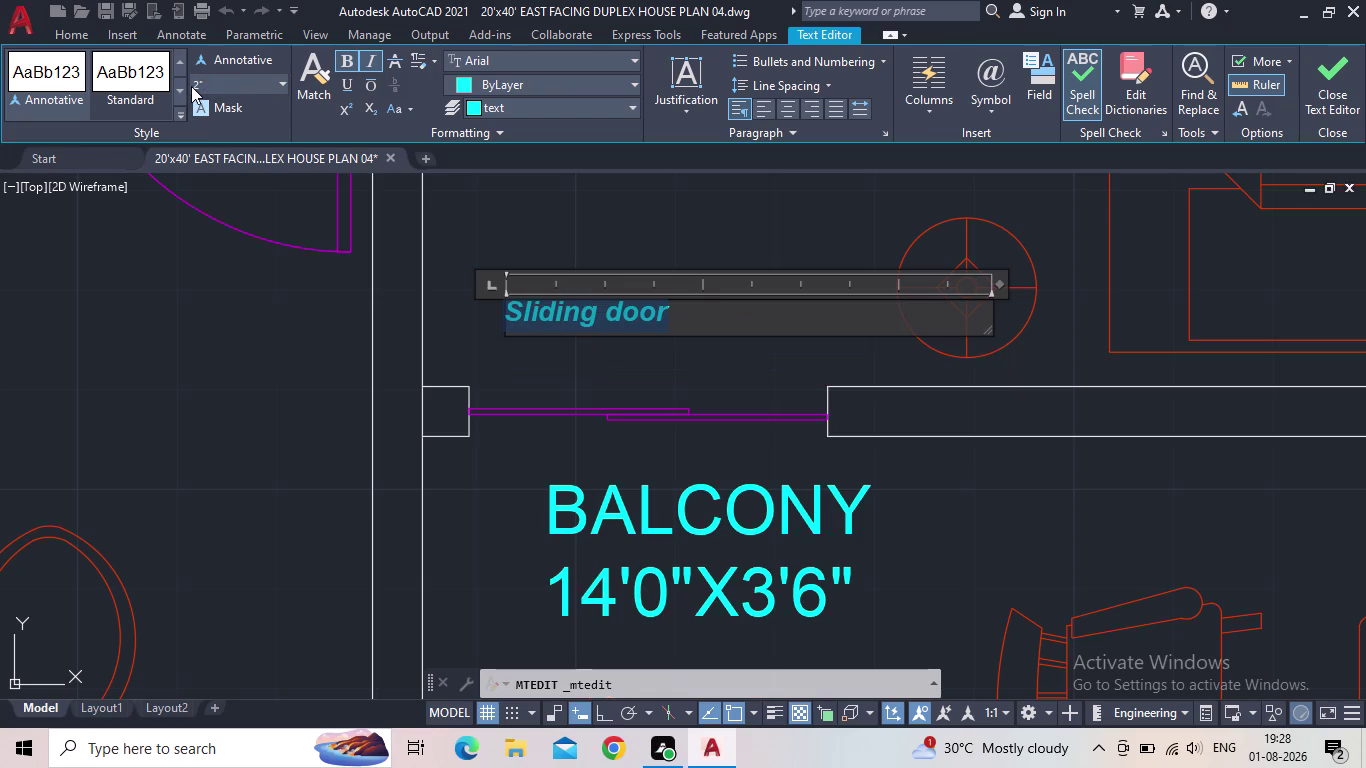
drag(225, 81, 164, 83)
text(1")
key(Return)
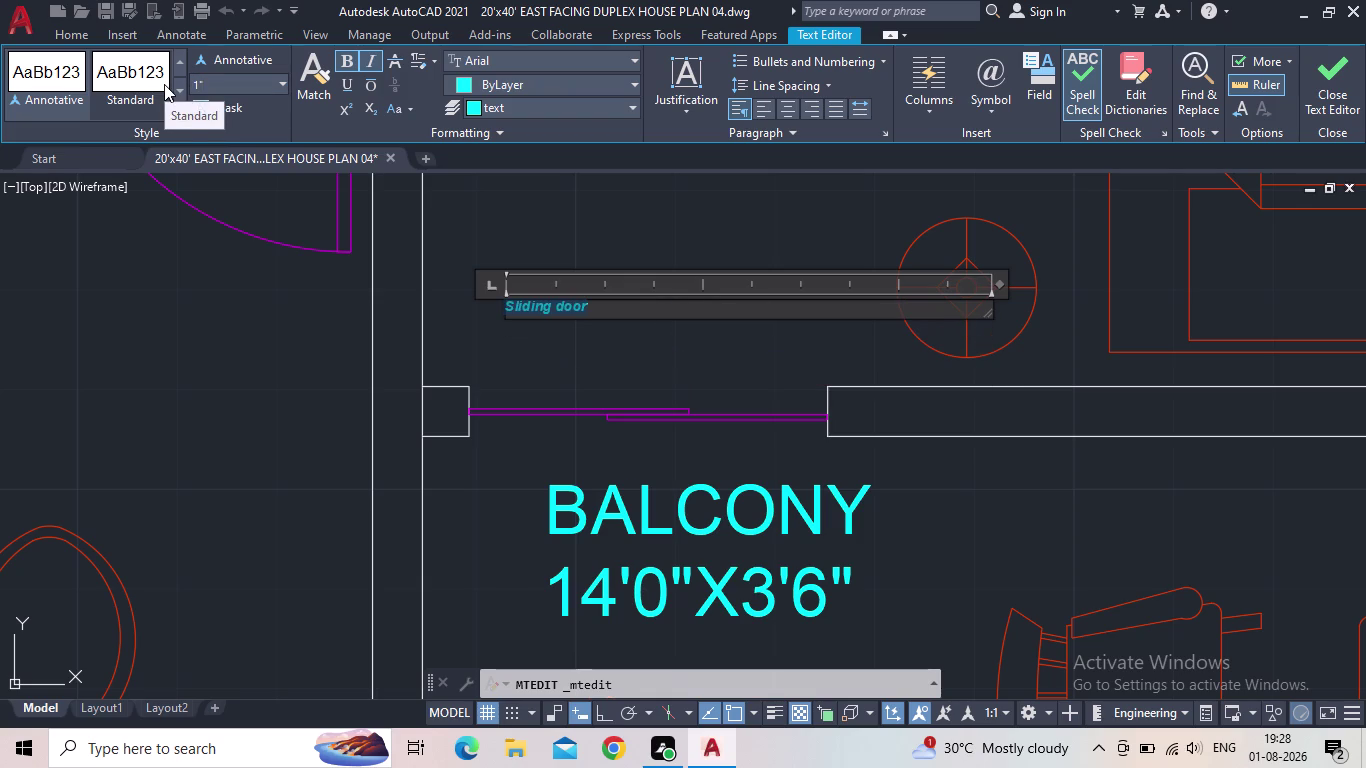
click(1323, 82)
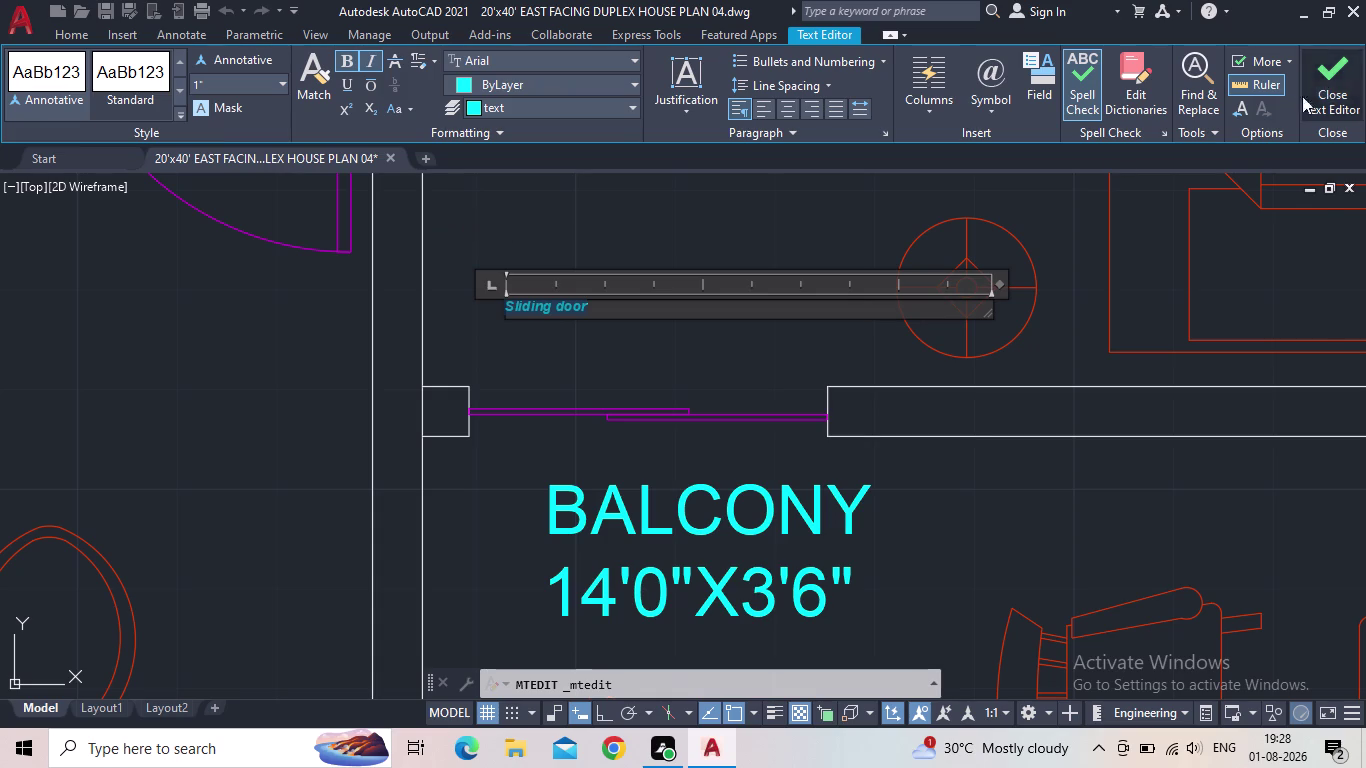
scroll(up, 3)
Finish editing the Sliding door label and pan around the balcony area.
click(531, 291)
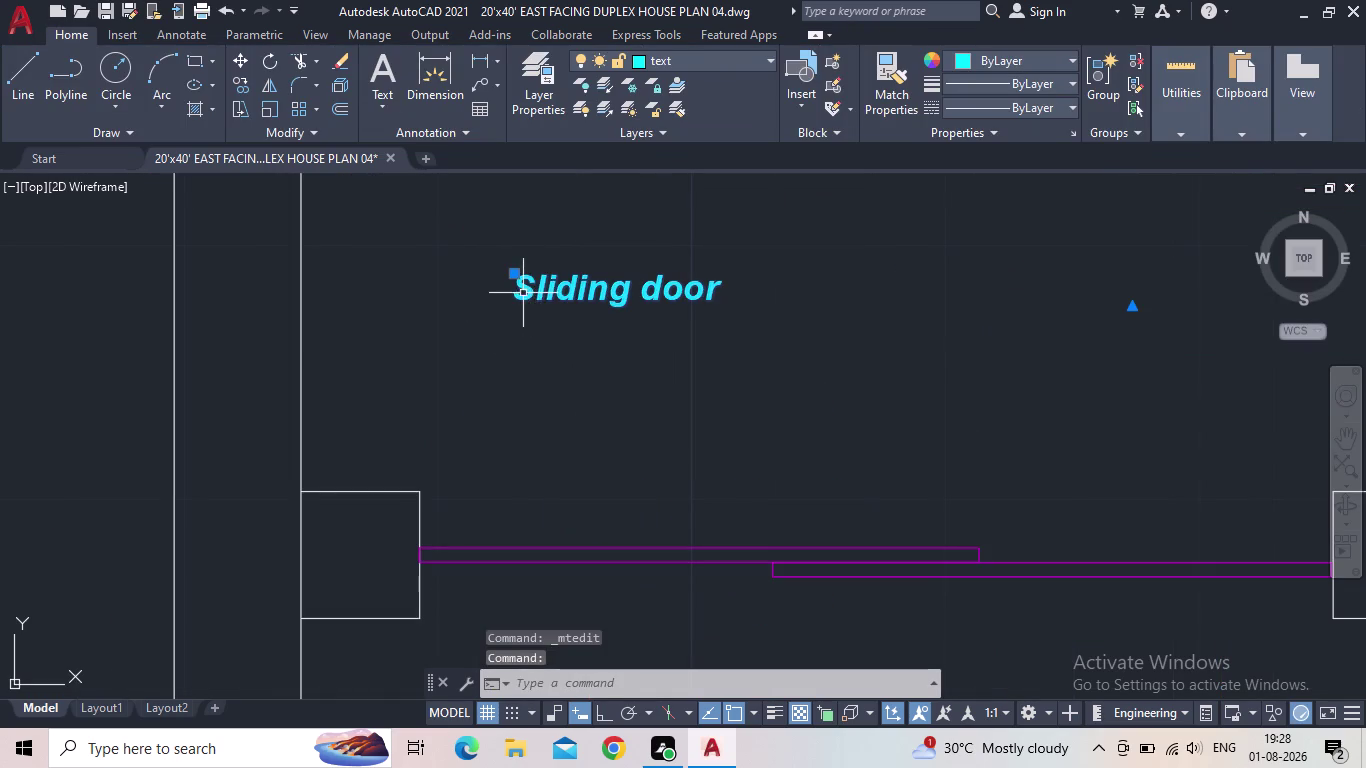
drag(513, 273, 531, 288)
middle_drag(762, 492, 686, 423)
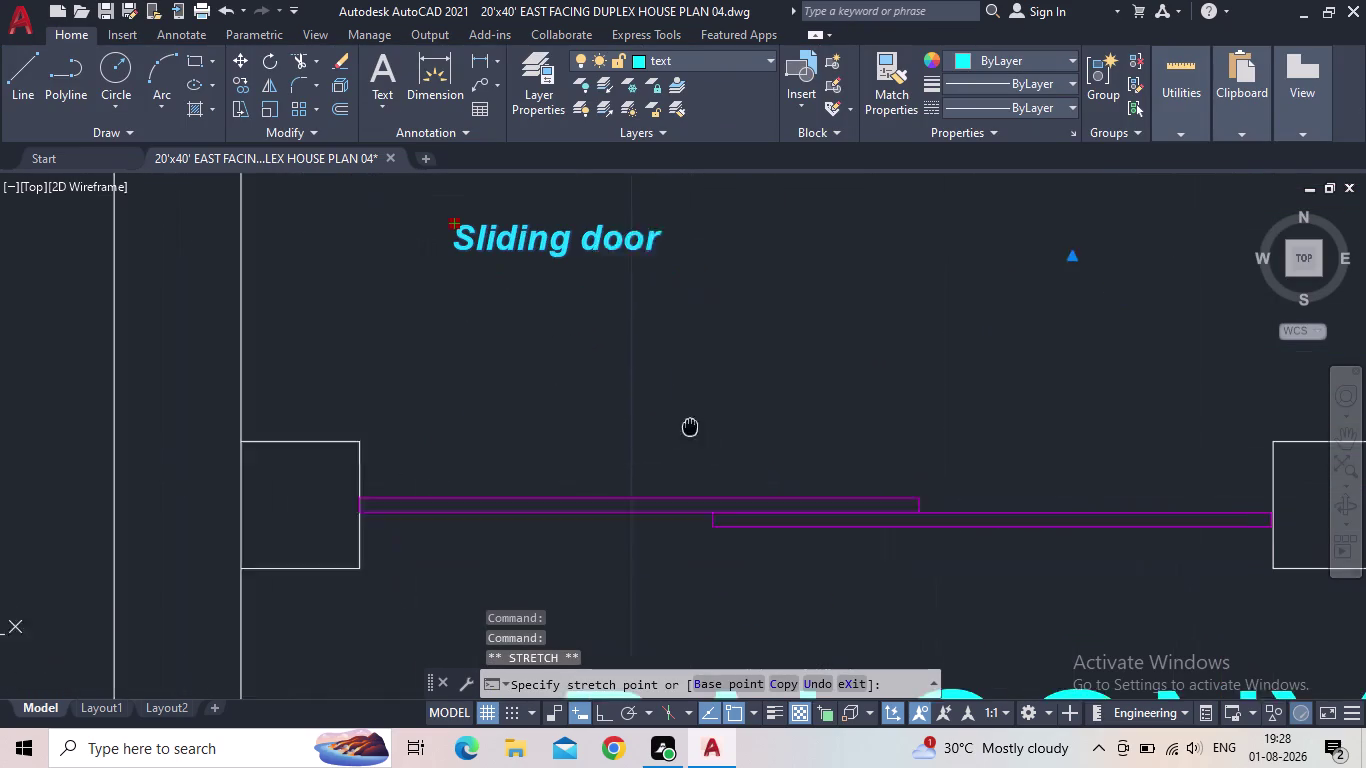
middle_drag(686, 423, 668, 421)
click(562, 421)
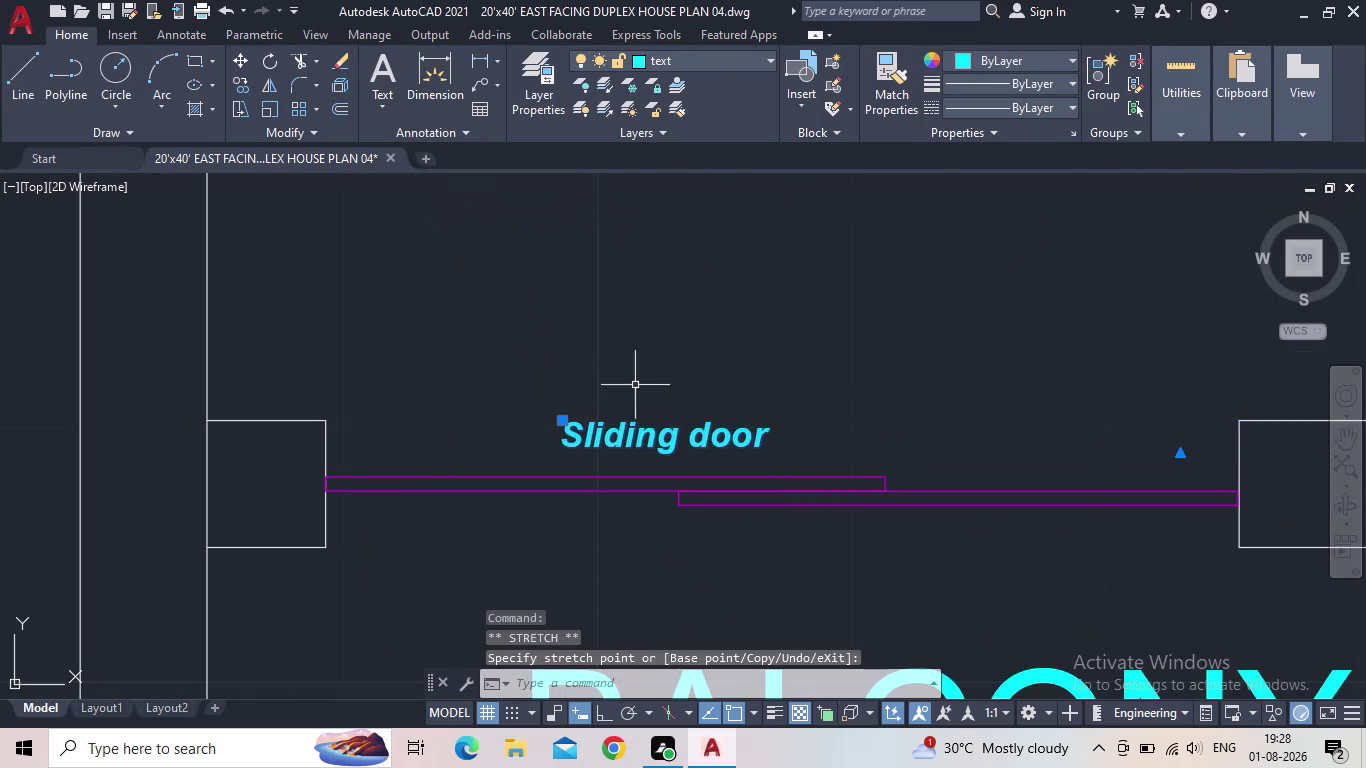
key(Escape)
middle_drag(749, 359, 608, 300)
scroll(down, 3)
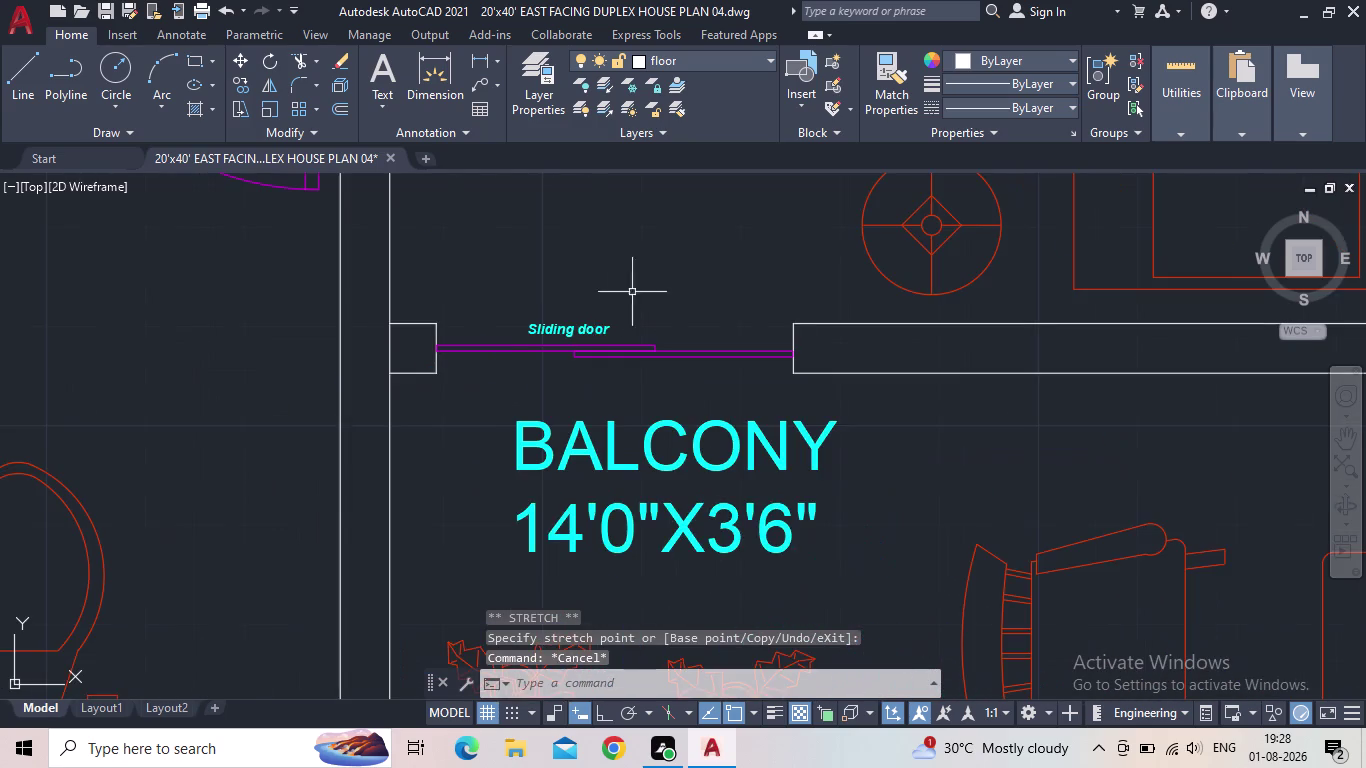
middle_drag(642, 279, 659, 371)
scroll(down, 3)
middle_drag(698, 332, 686, 368)
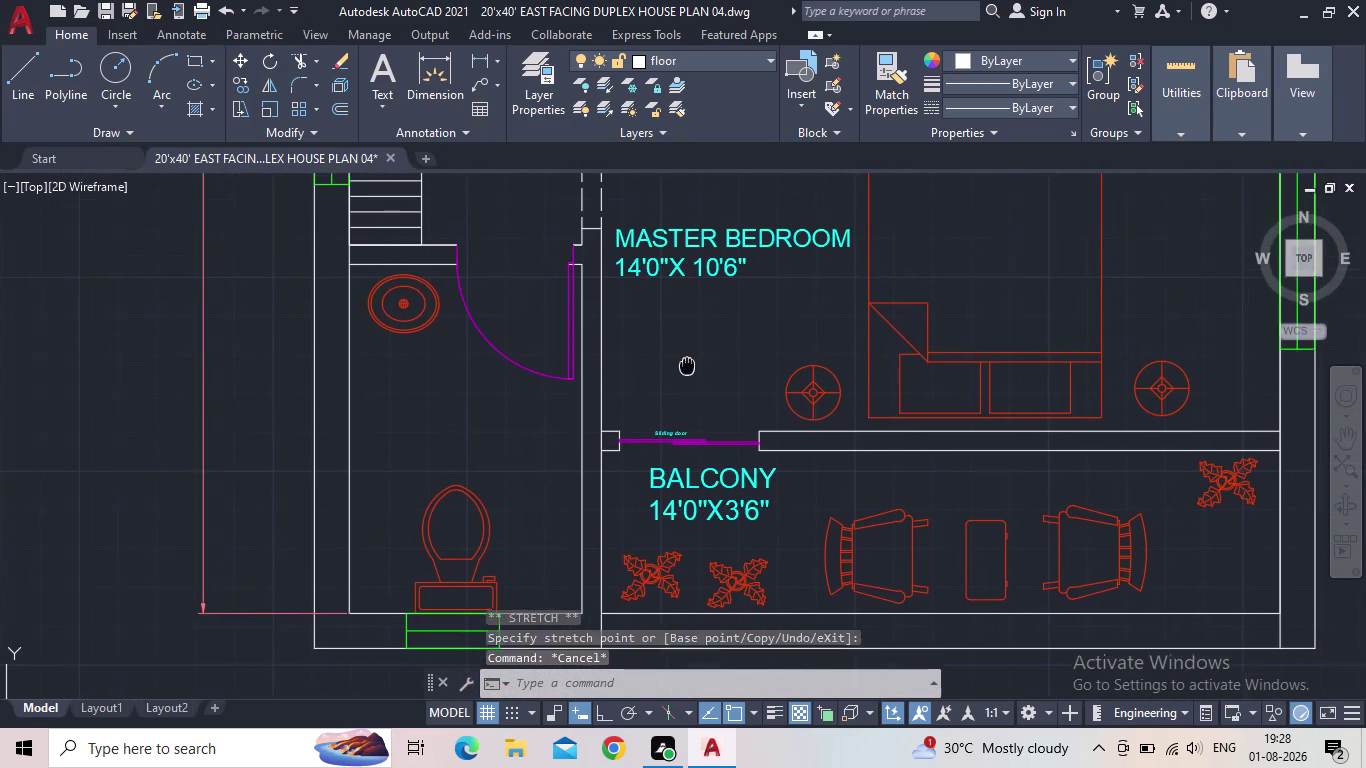
middle_drag(686, 368, 678, 376)
scroll(up, 3)
scroll(up, 3)
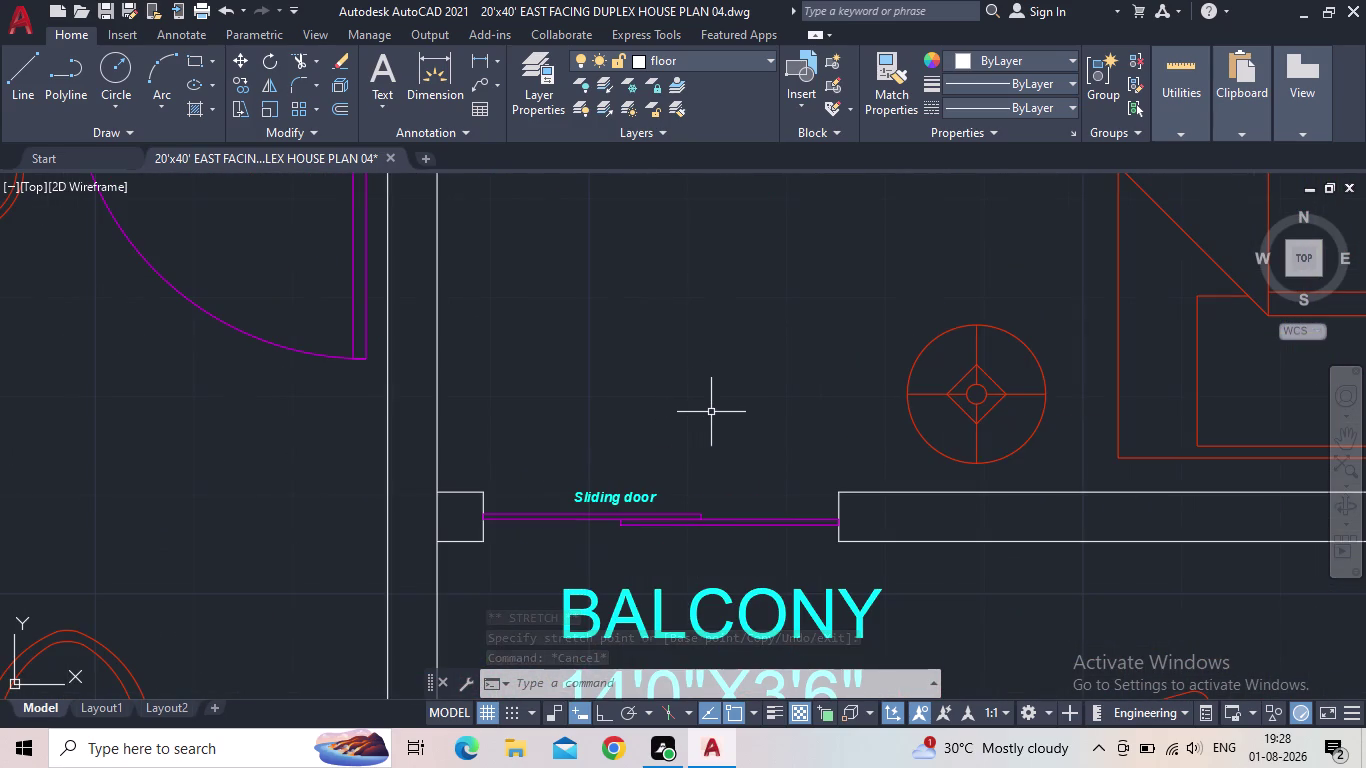
scroll(up, 3)
Enlarge the Sliding door label's text height to 2".
click(599, 507)
double_click(620, 508)
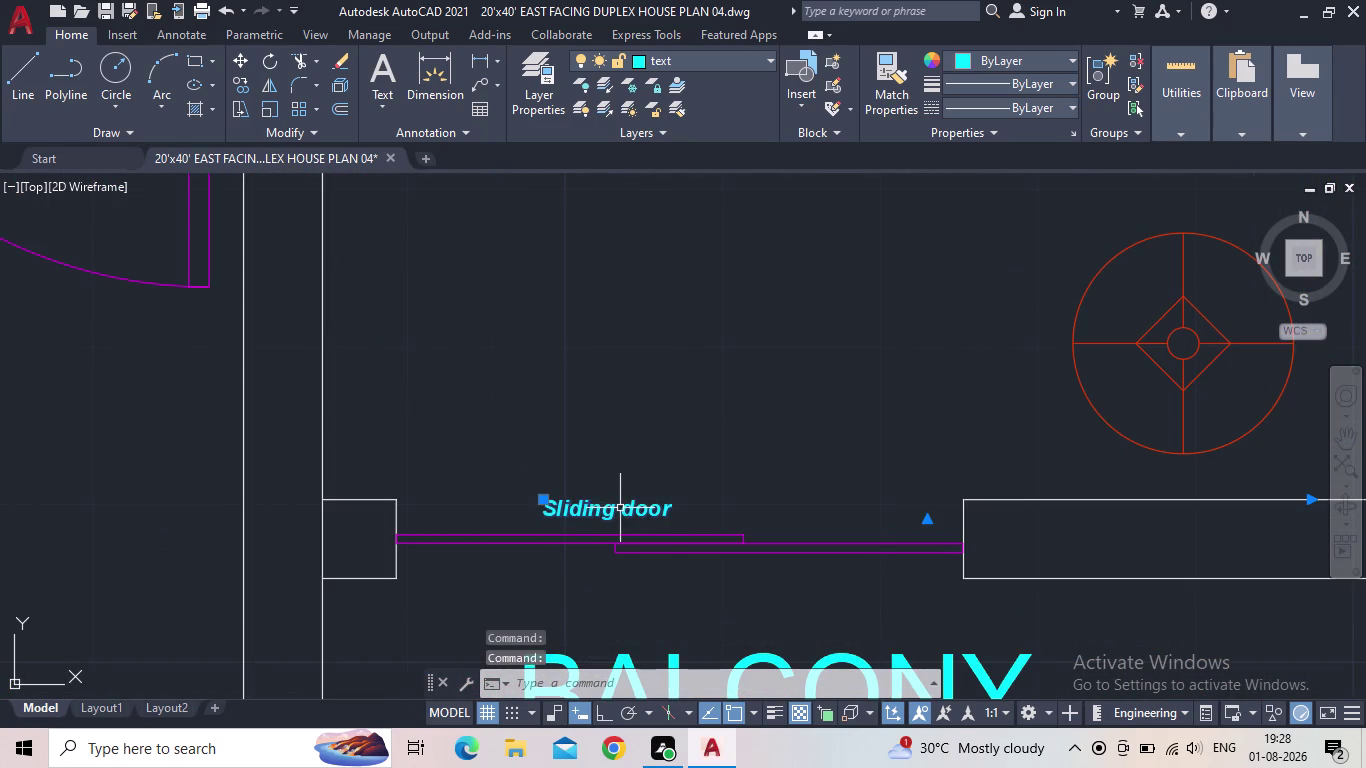
double_click(658, 508)
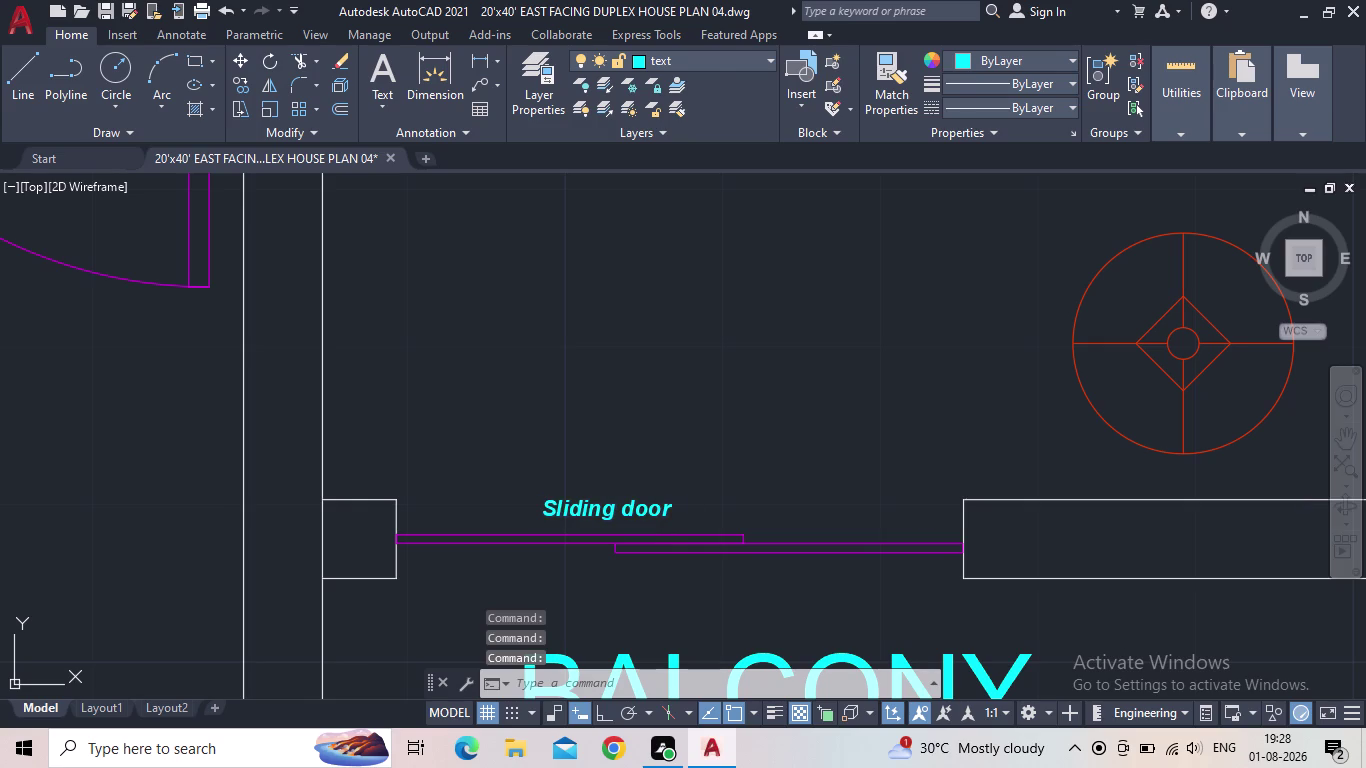
drag(679, 510, 539, 510)
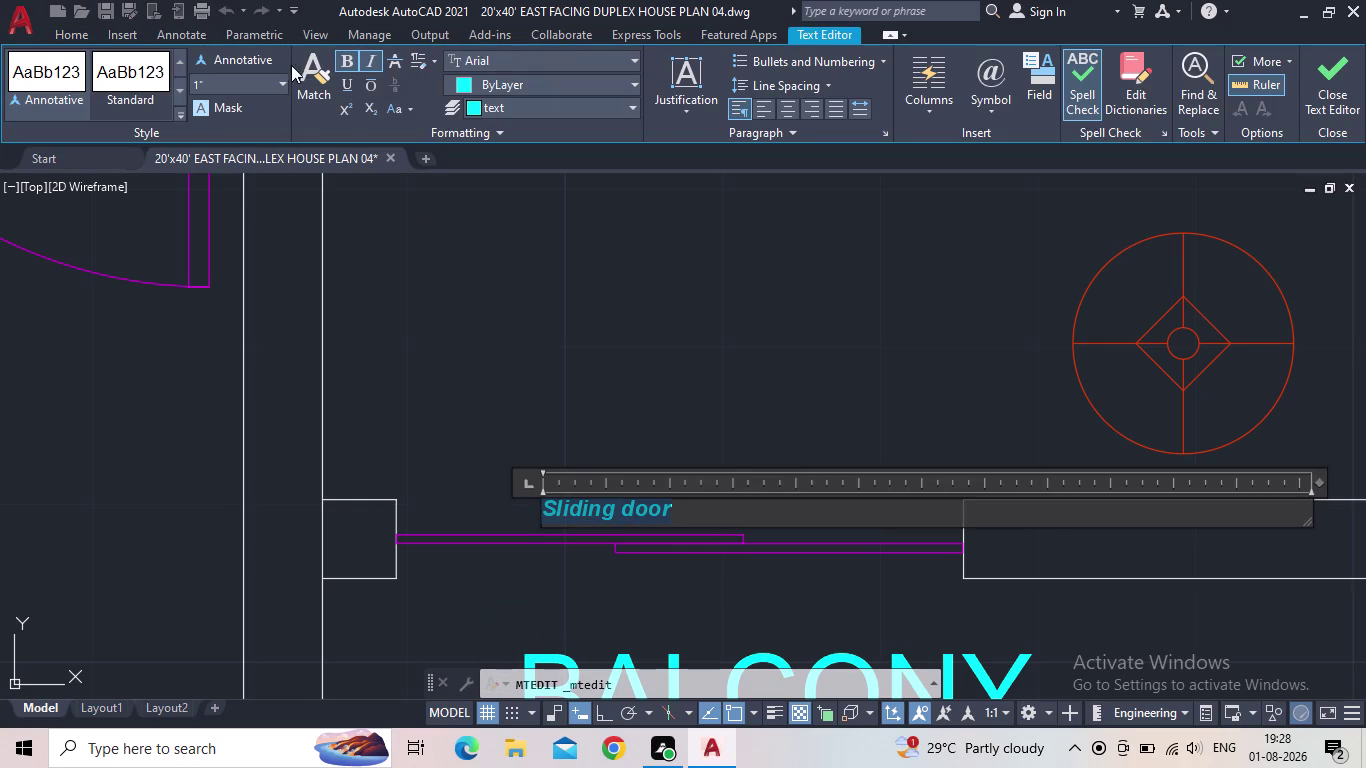
click(258, 85)
text(2")
key(Return)
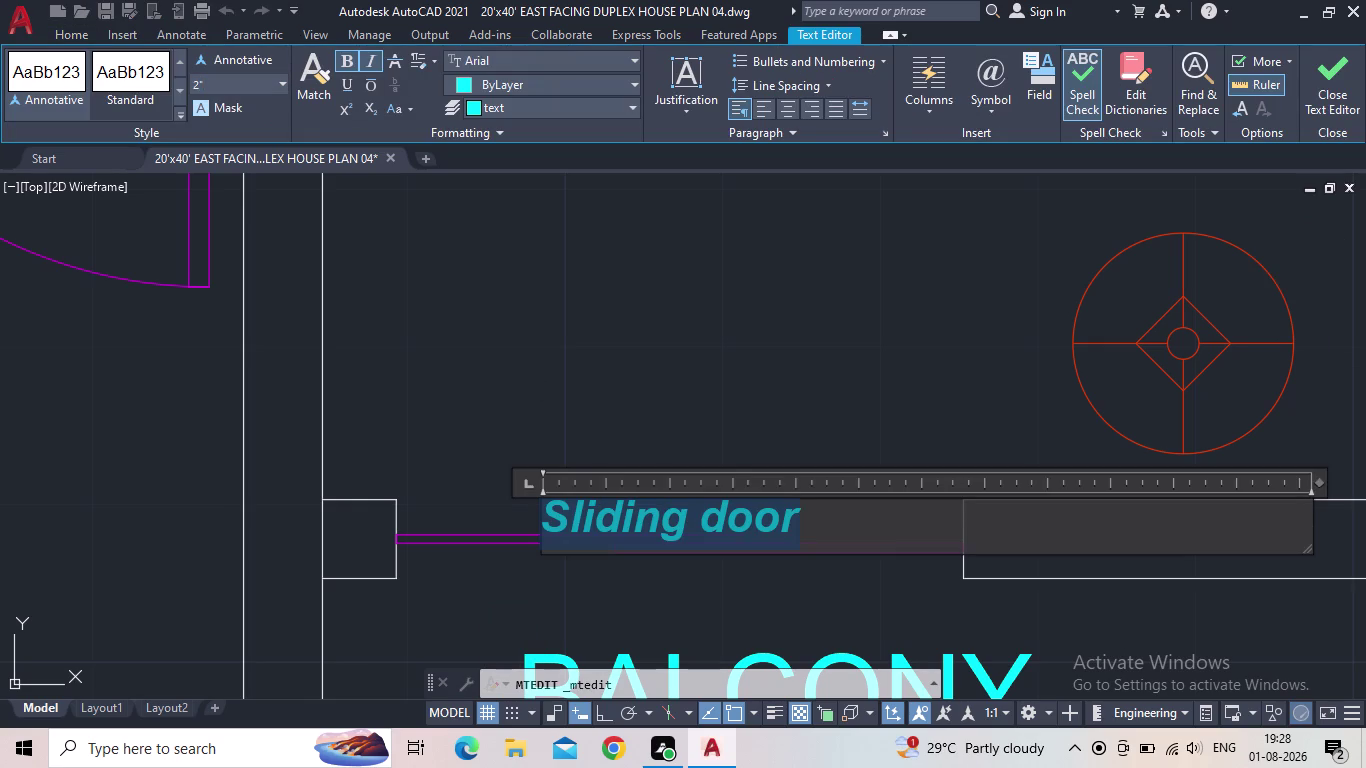
click(1342, 74)
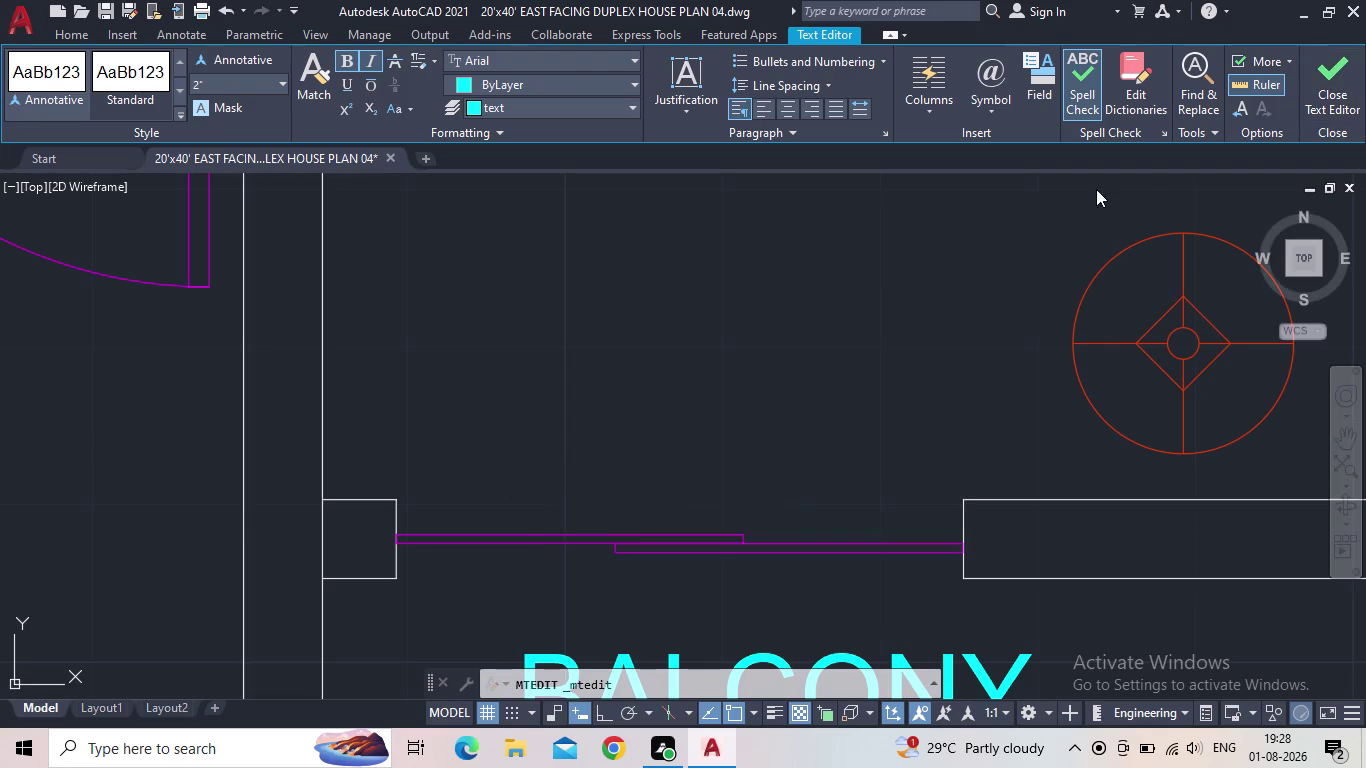
Move the Sliding door label above the balcony door and save the drawing.
middle_drag(856, 304, 780, 144)
click(570, 337)
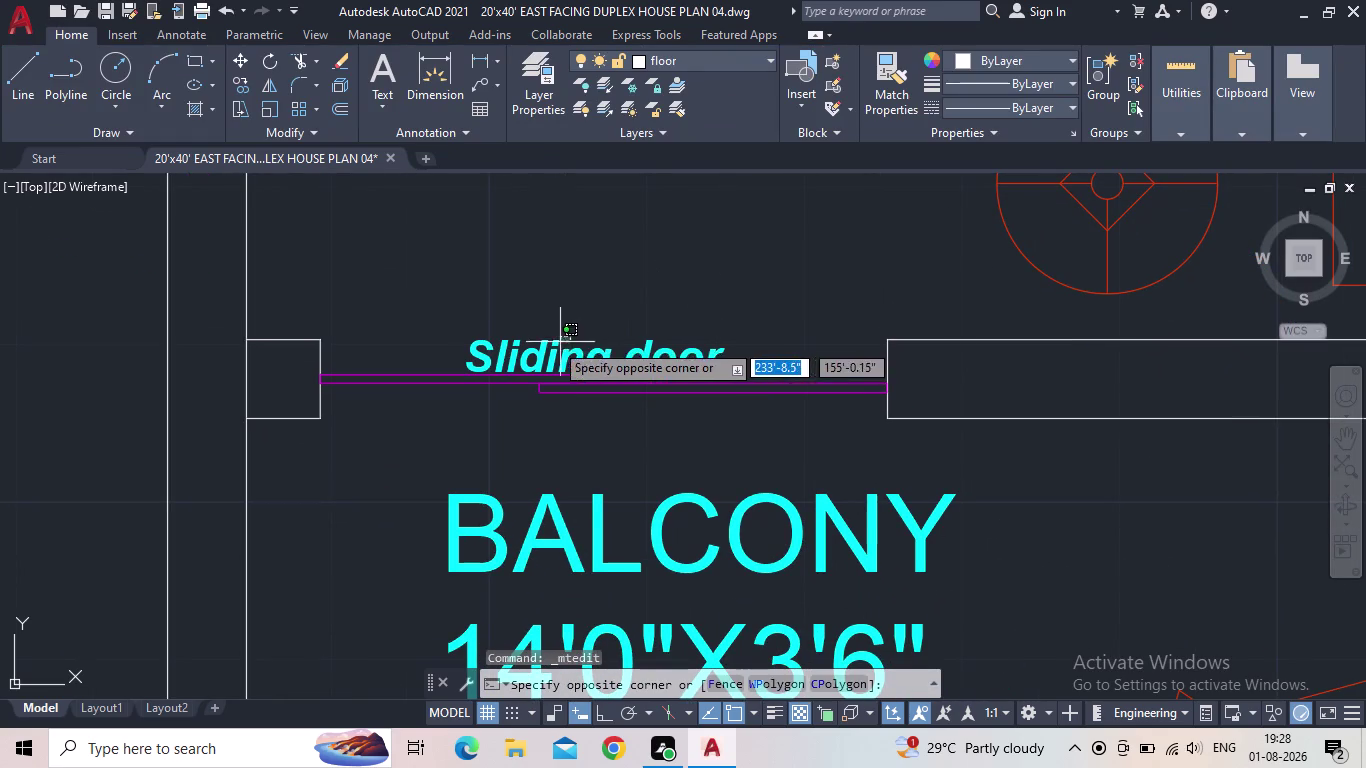
click(522, 342)
click(466, 338)
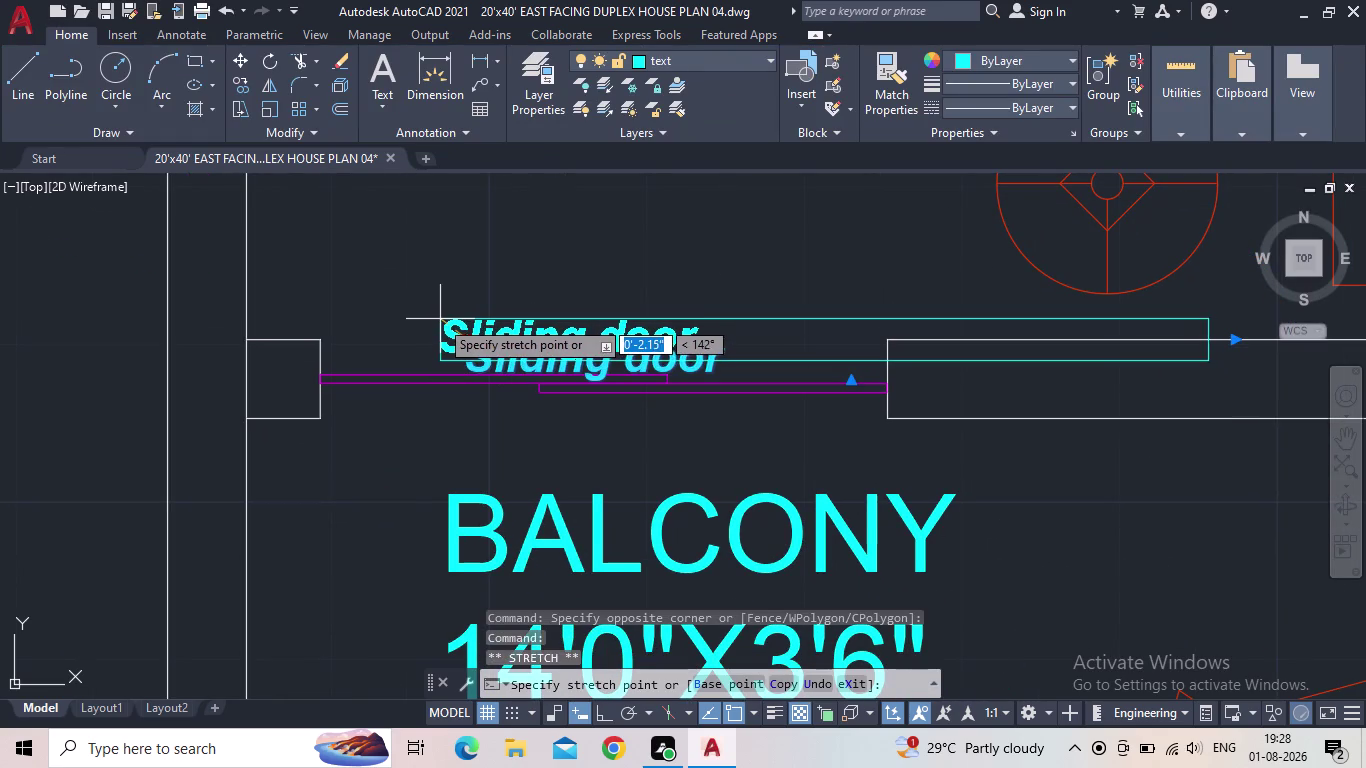
click(402, 321)
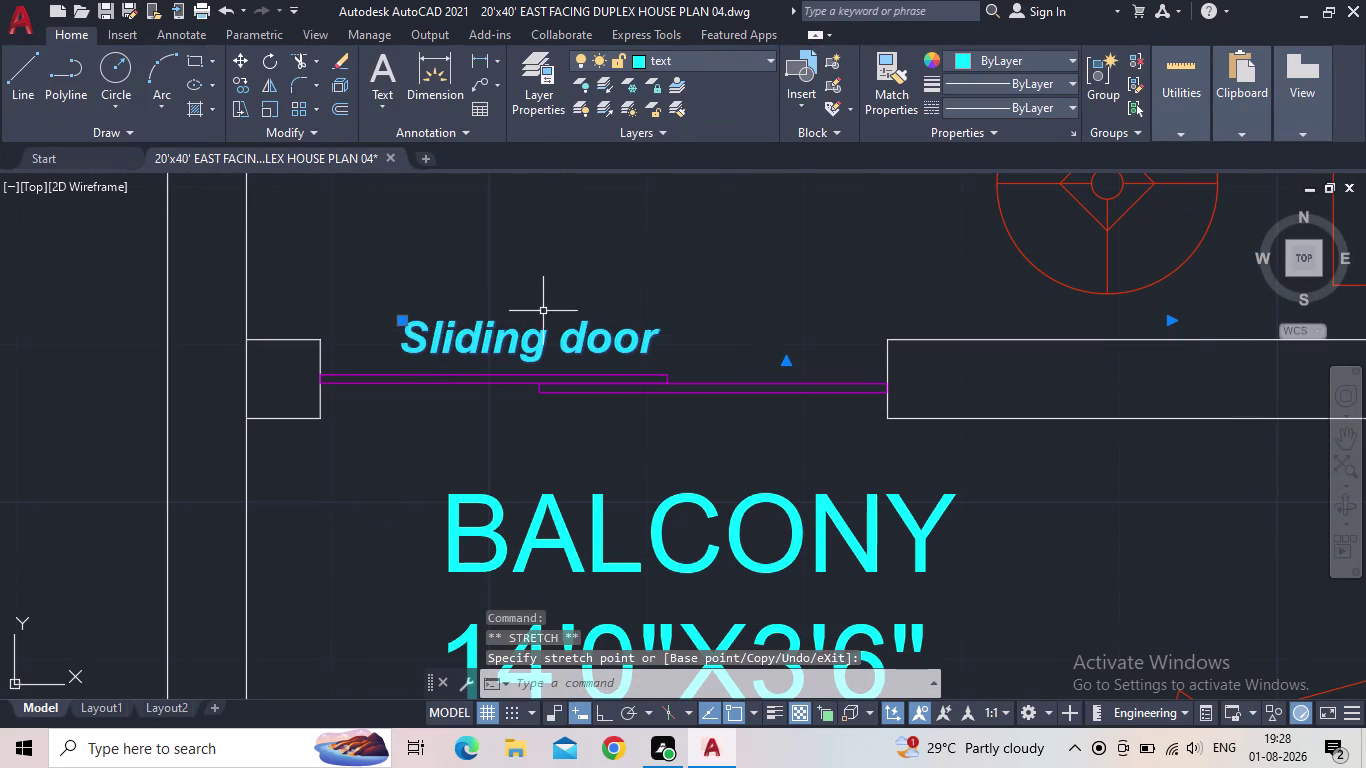
key(Escape)
scroll(down, 3)
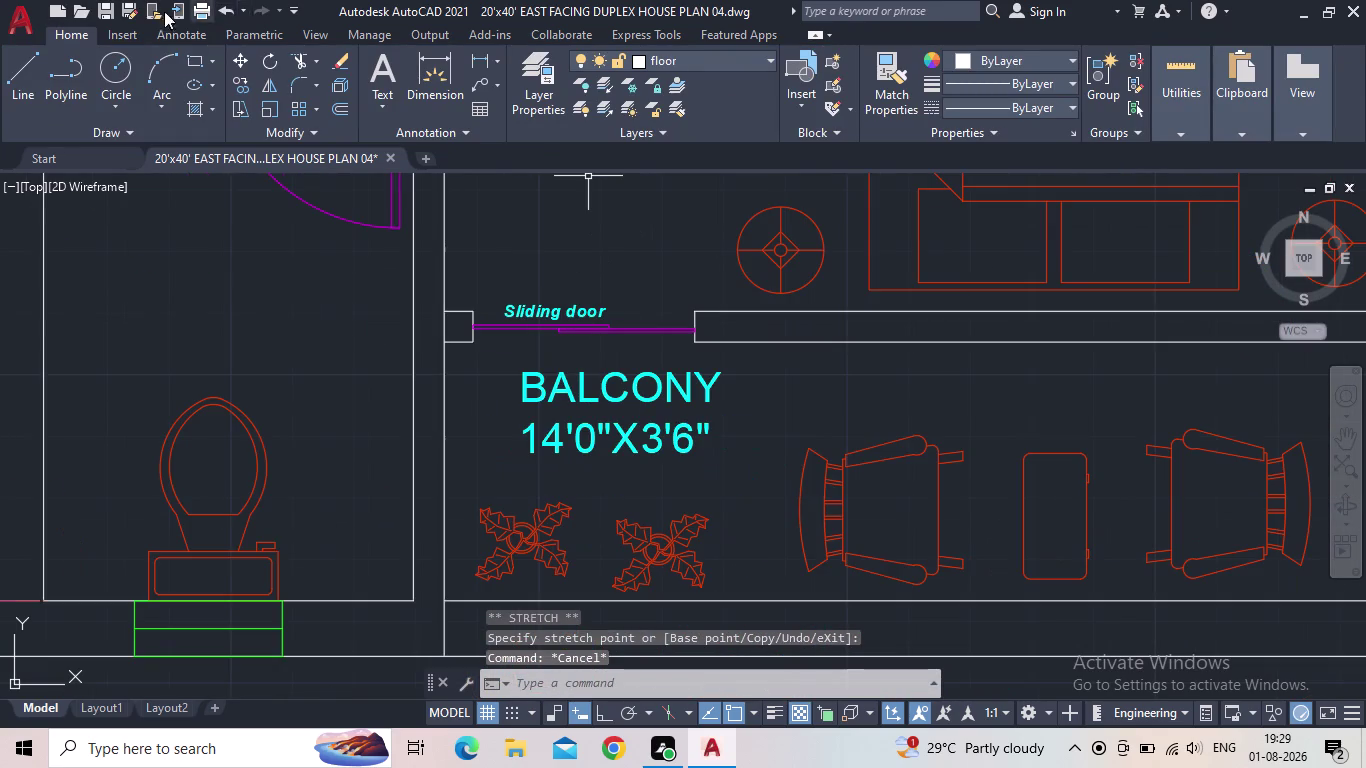
click(108, 20)
Zoom out to both floor plans and switch the current layer from floor to dim.
middle_drag(936, 396, 933, 399)
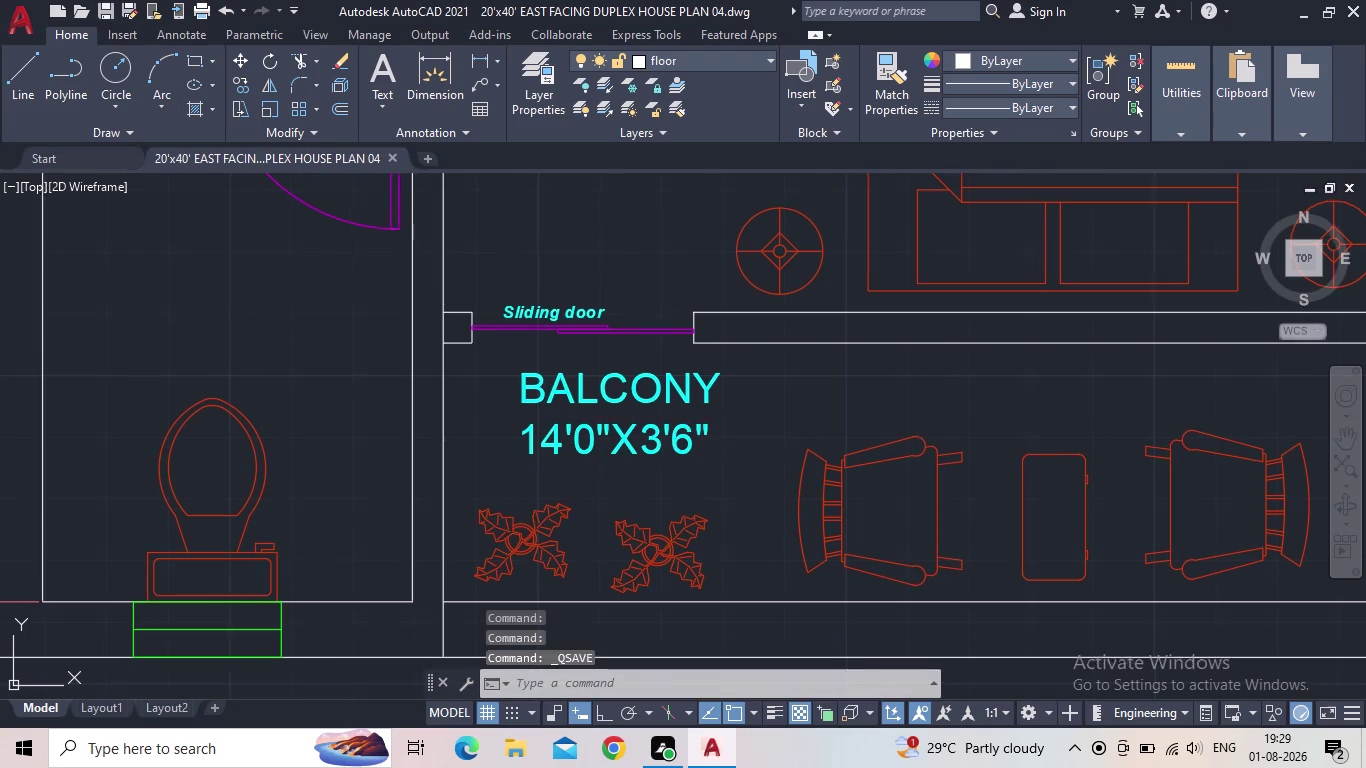
middle_drag(933, 399, 812, 455)
scroll(down, 3)
middle_drag(671, 258, 674, 274)
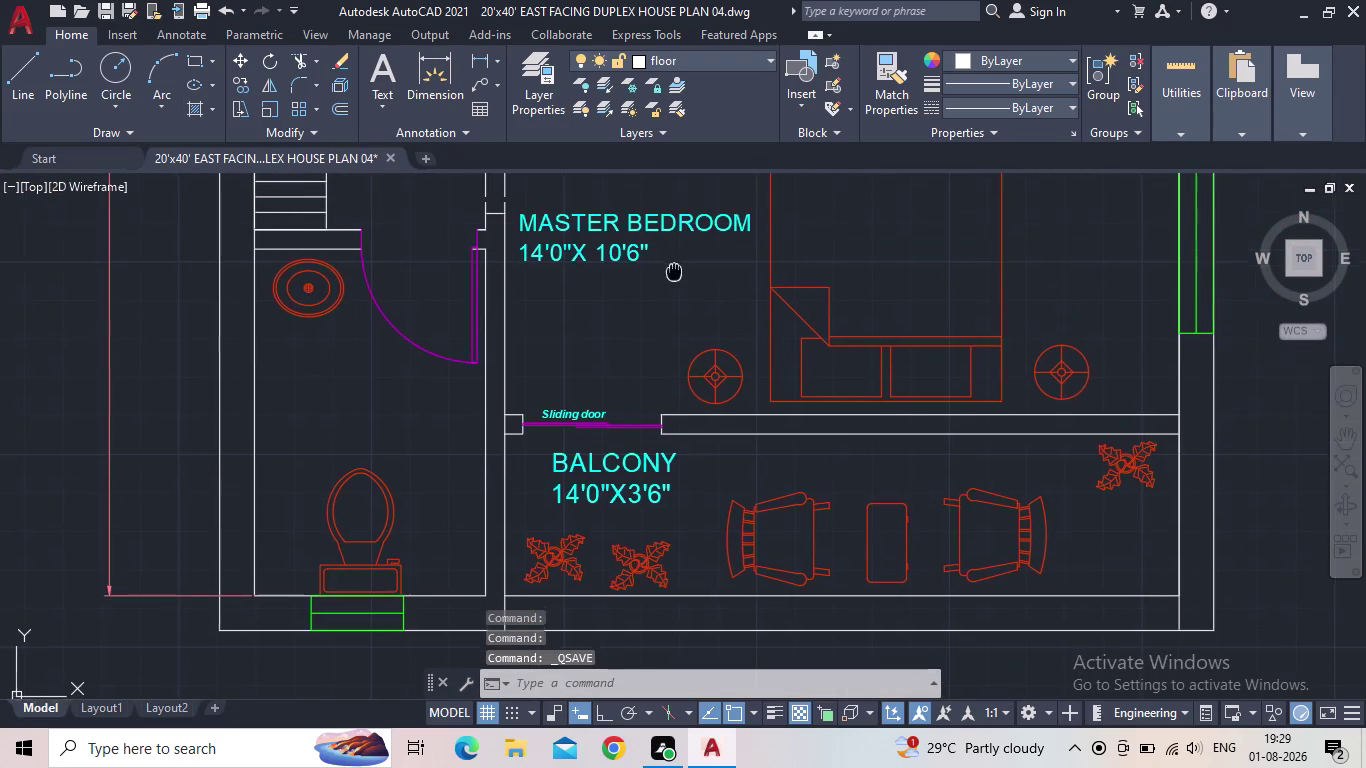
middle_drag(674, 274, 686, 343)
scroll(down, 3)
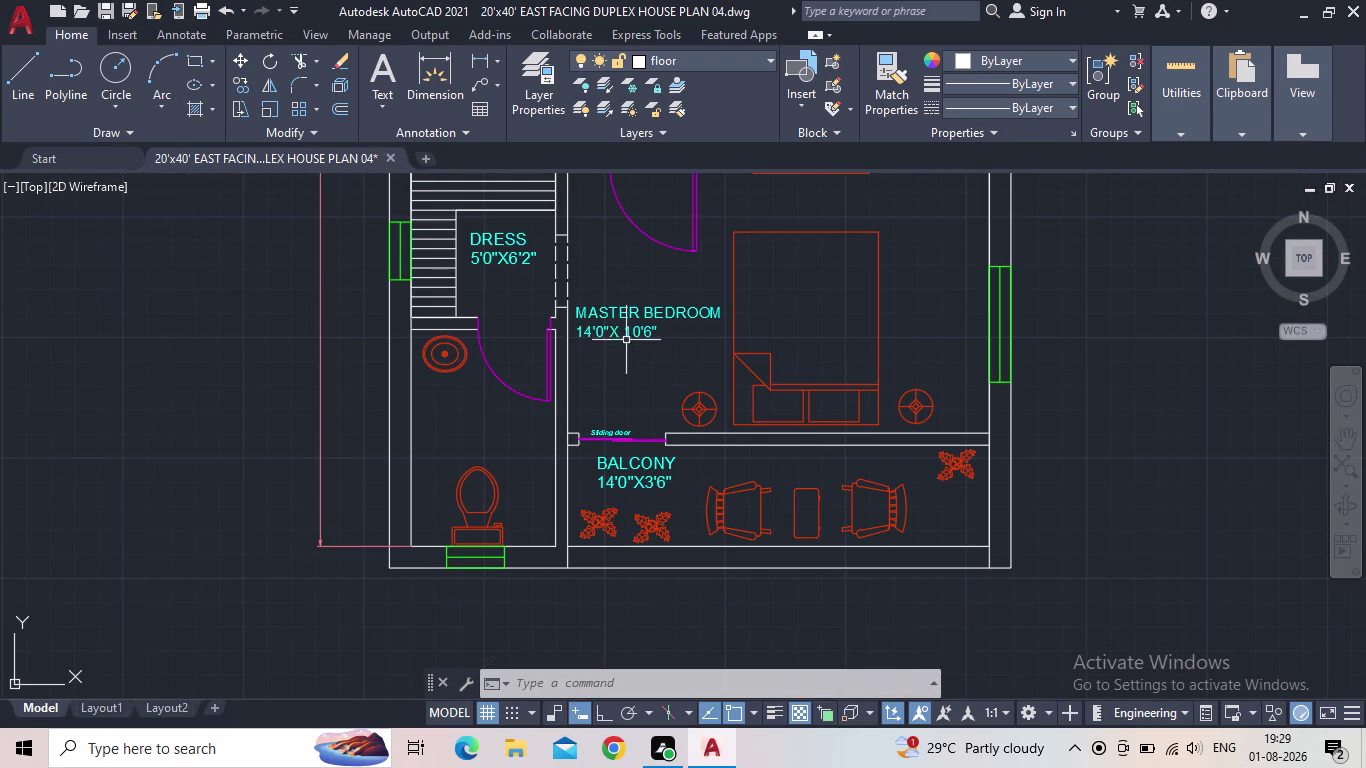
middle_drag(695, 363, 652, 393)
scroll(down, 3)
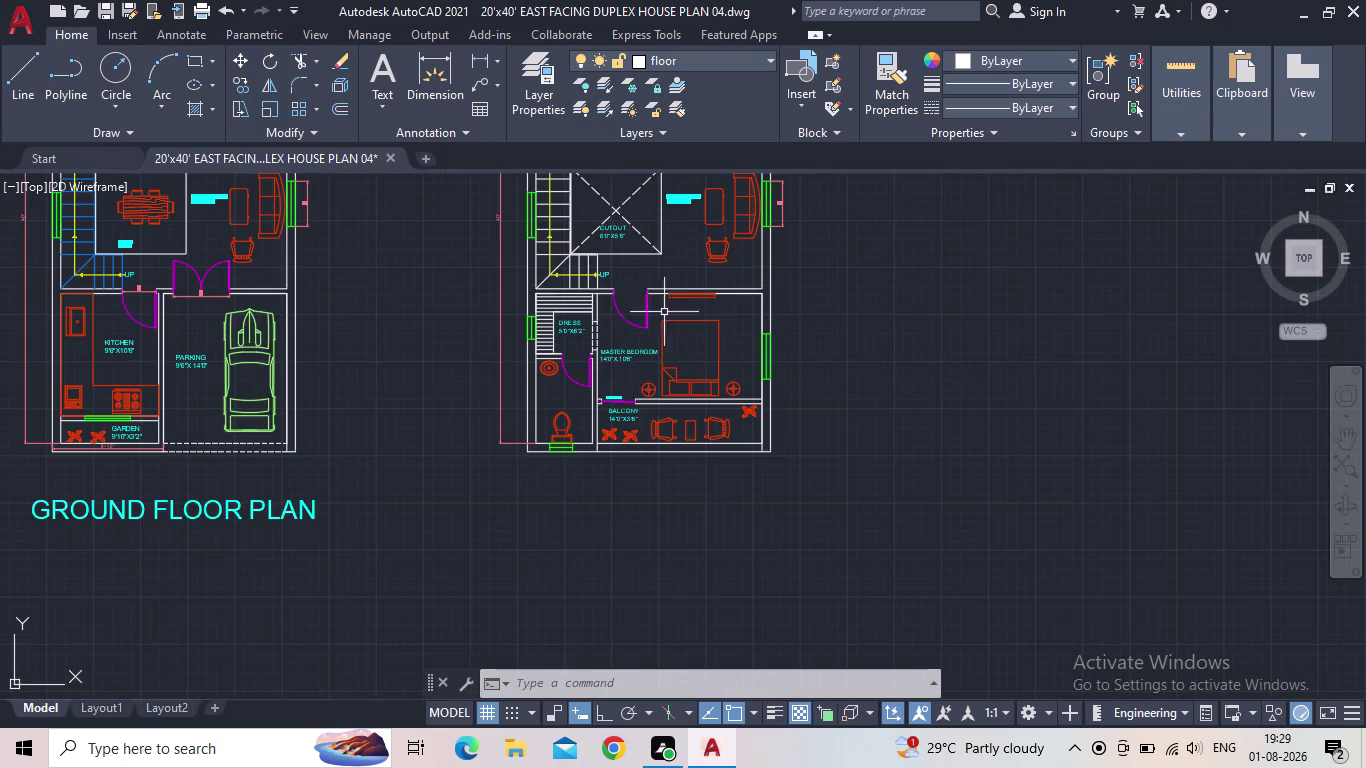
middle_drag(702, 217, 681, 322)
scroll(up, 3)
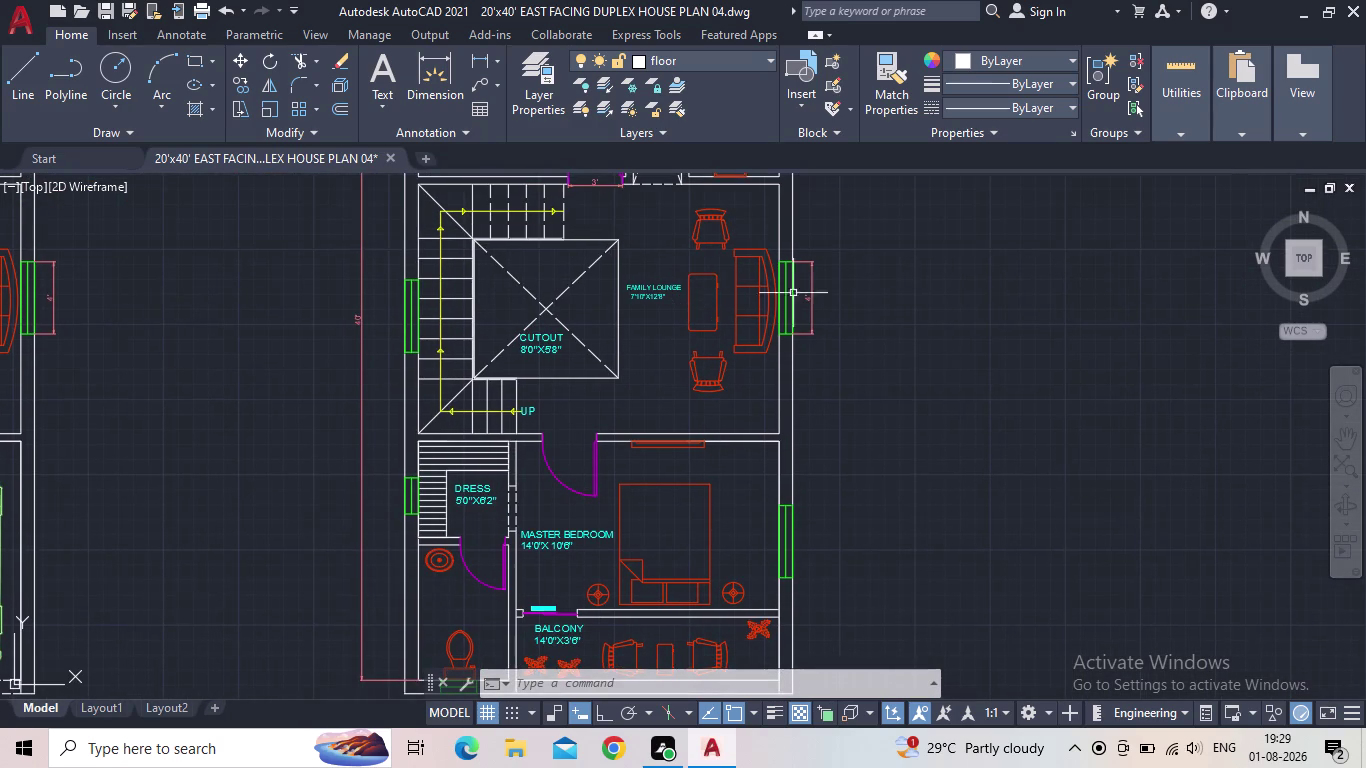
scroll(down, 3)
middle_drag(968, 393, 932, 389)
scroll(up, 3)
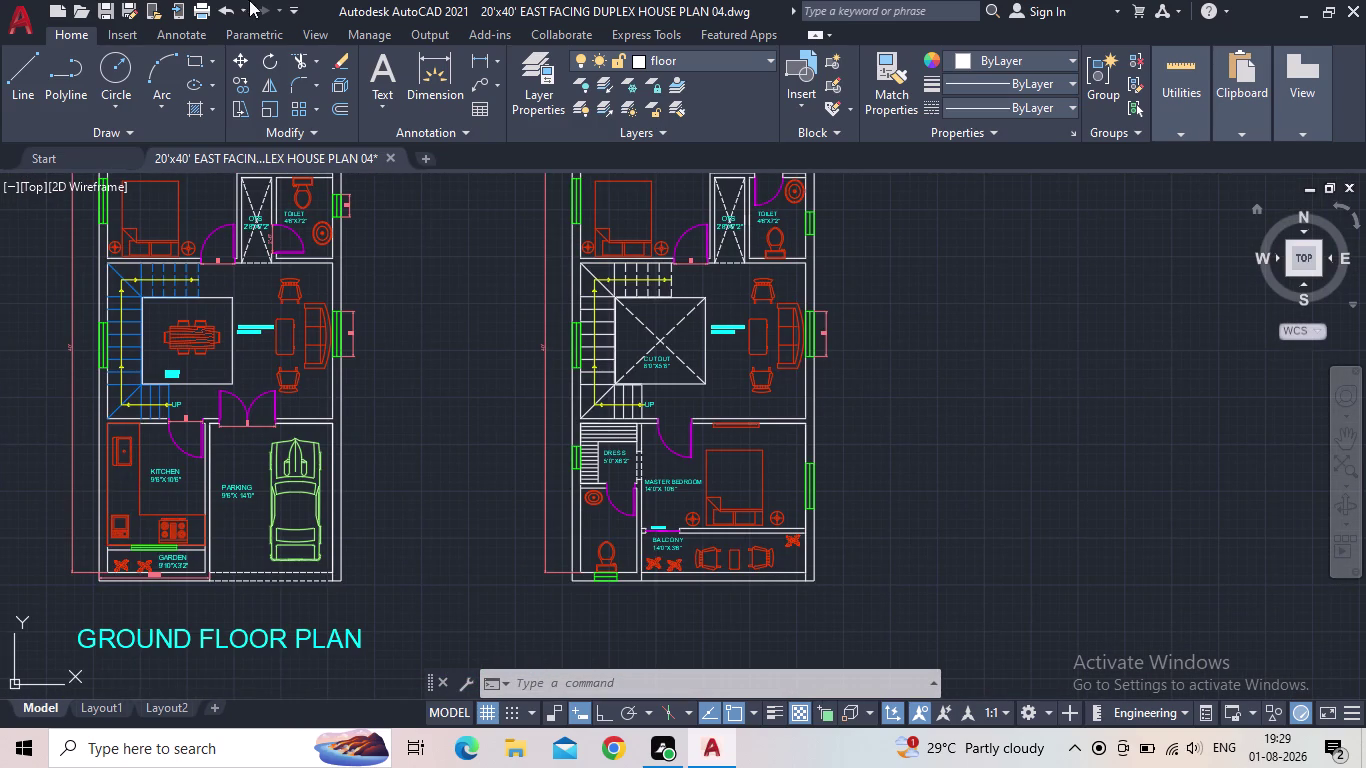
click(534, 109)
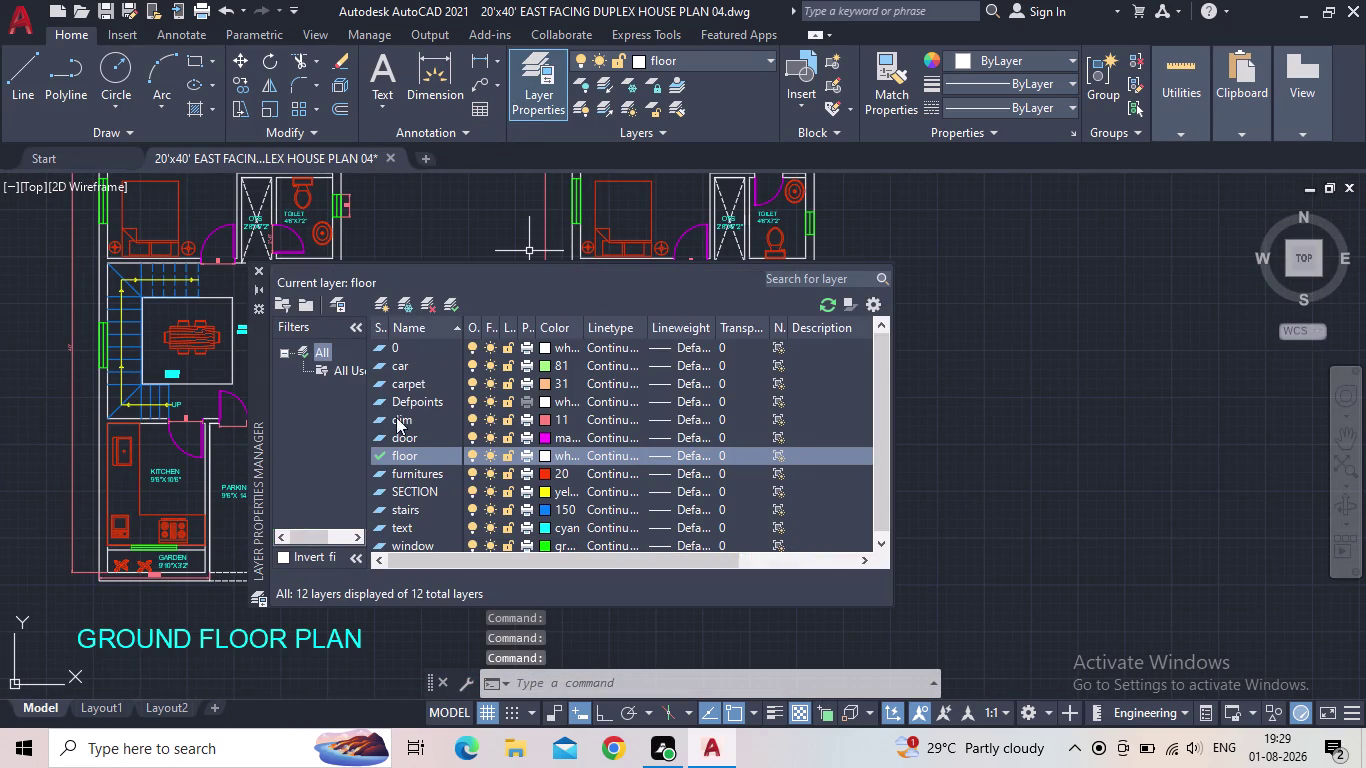
double_click(373, 418)
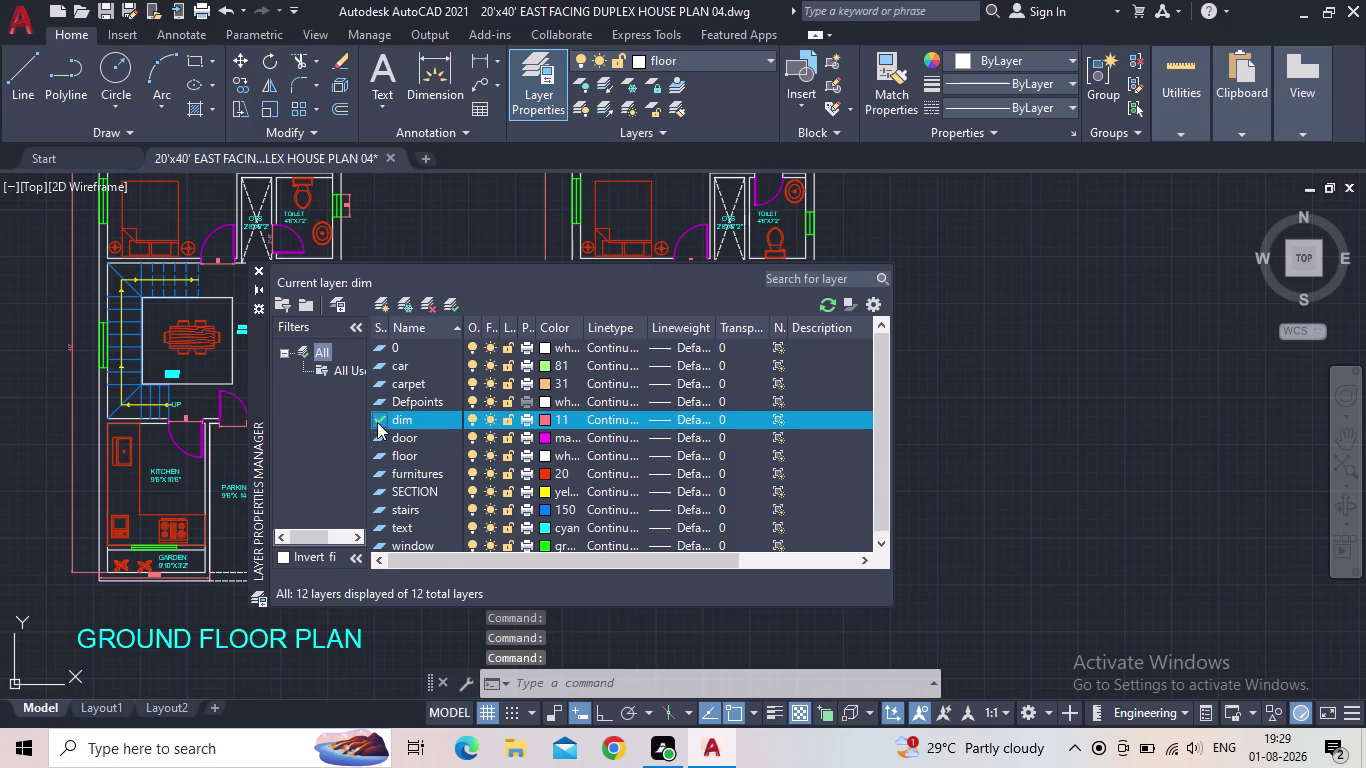
click(258, 267)
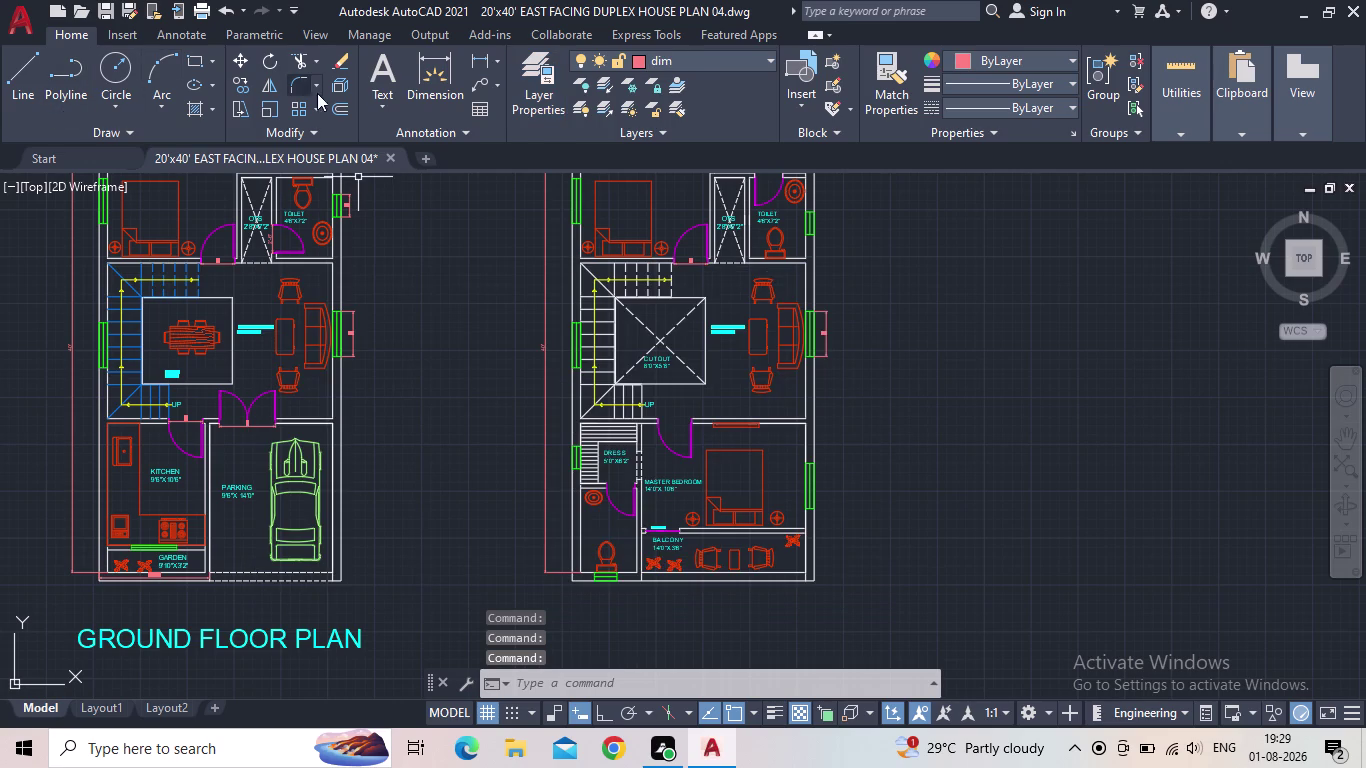
Add a 5' linear dimension below the toilet beside the balcony.
click(476, 61)
middle_drag(734, 603, 697, 557)
scroll(up, 3)
scroll(up, 3)
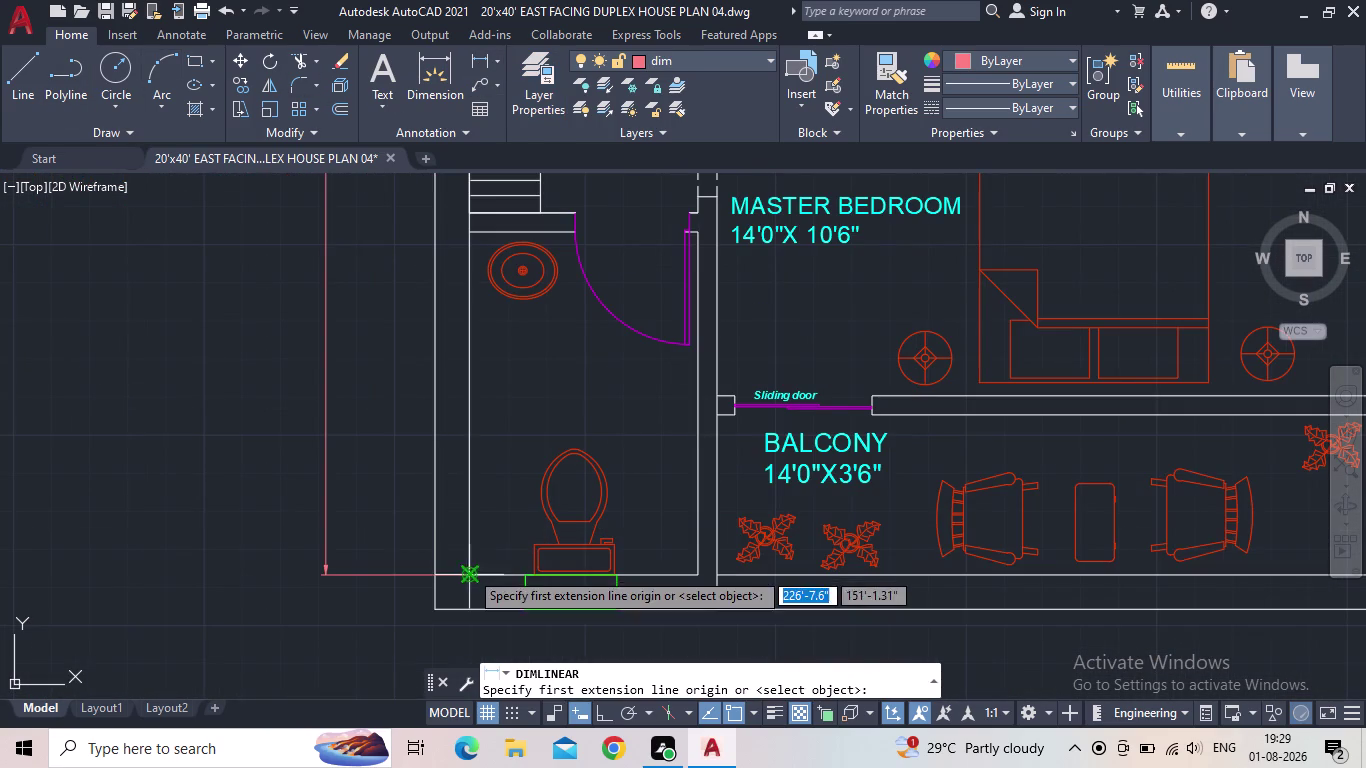
click(473, 575)
click(699, 578)
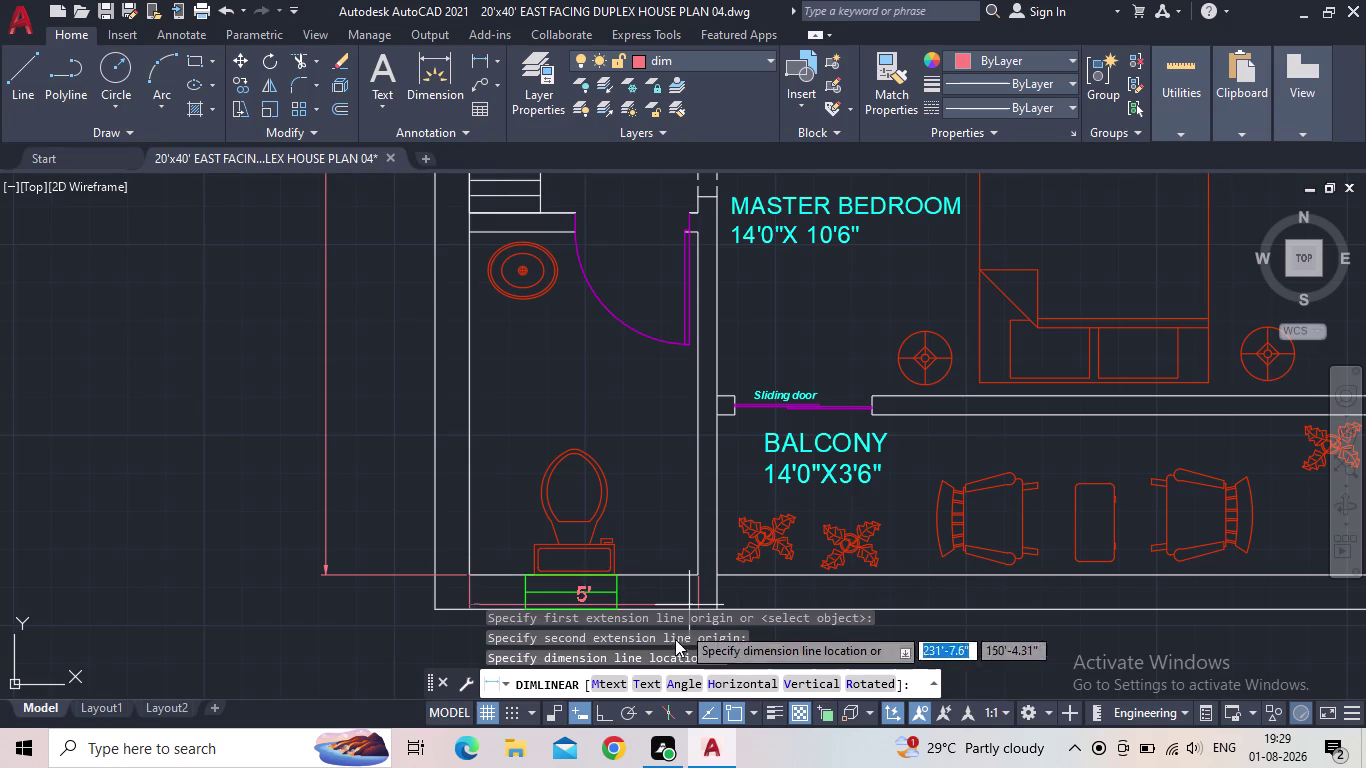
middle_drag(674, 630, 693, 502)
middle_drag(686, 504, 684, 354)
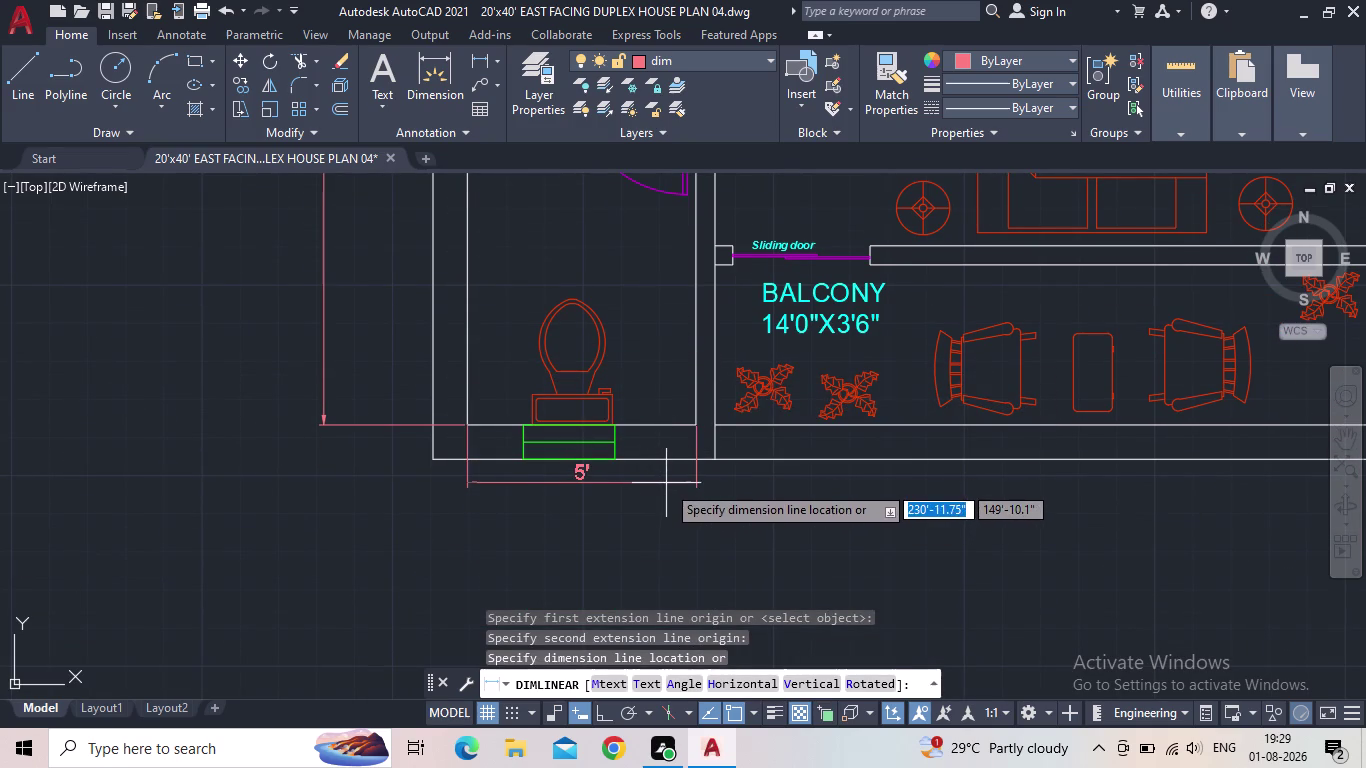
click(666, 484)
middle_drag(627, 456, 653, 543)
scroll(up, 3)
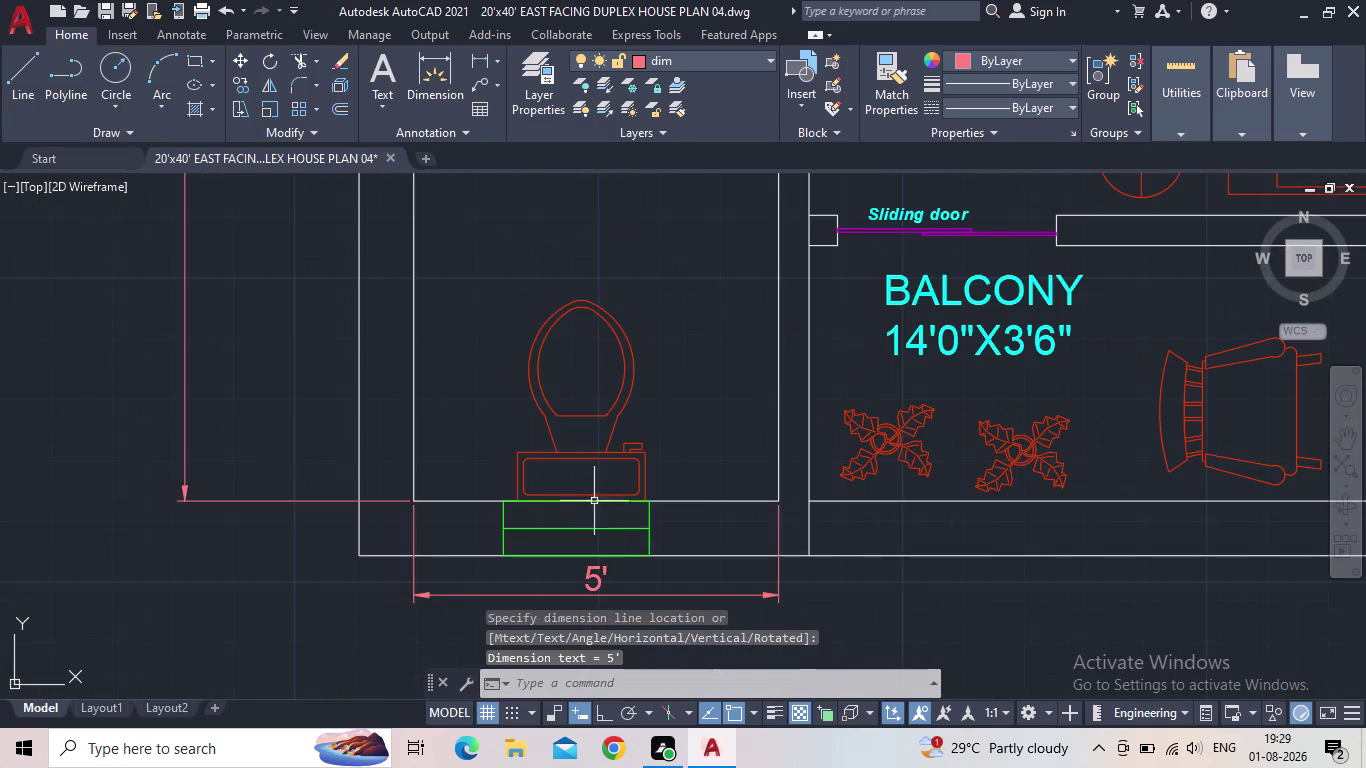
scroll(down, 3)
scroll(down, 3)
Add a vertical 7'-6" dimension to the left of the toilet.
key(space)
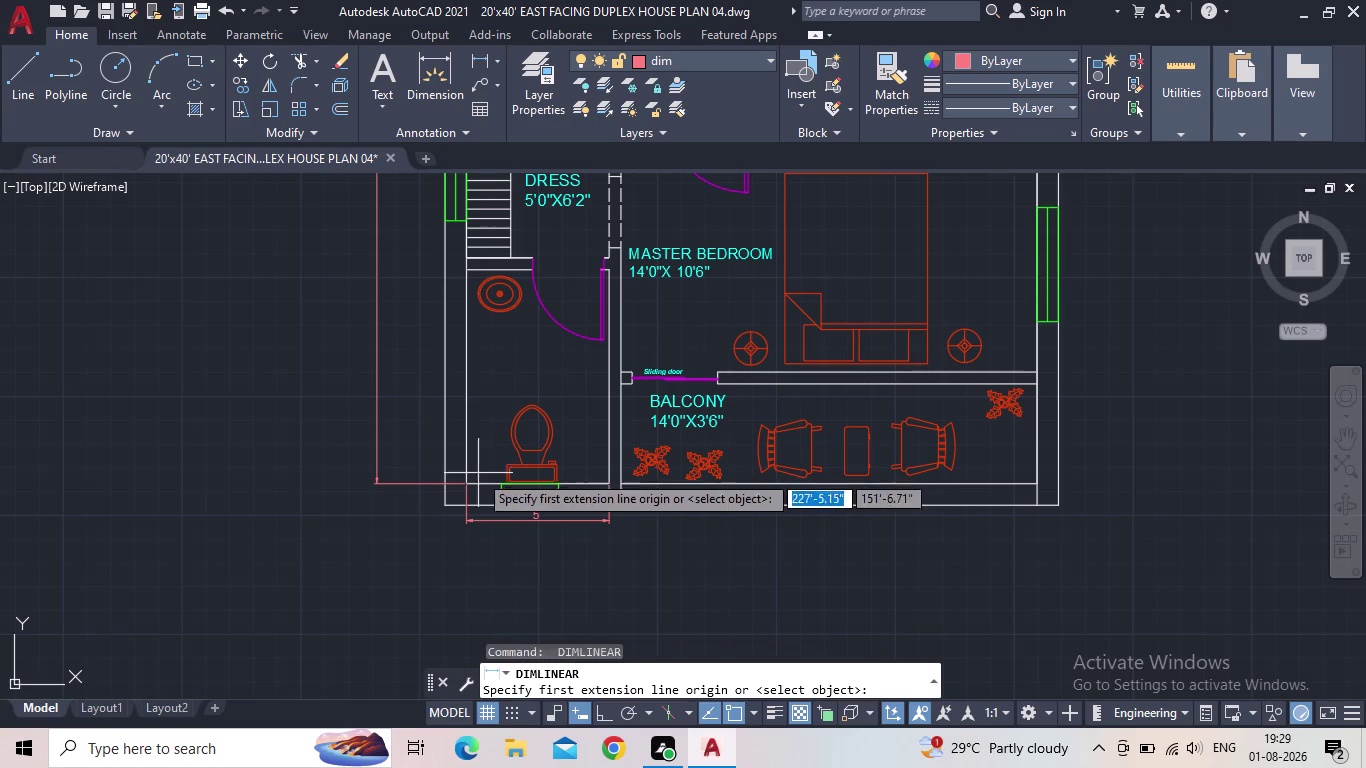
click(469, 479)
middle_drag(480, 307, 507, 441)
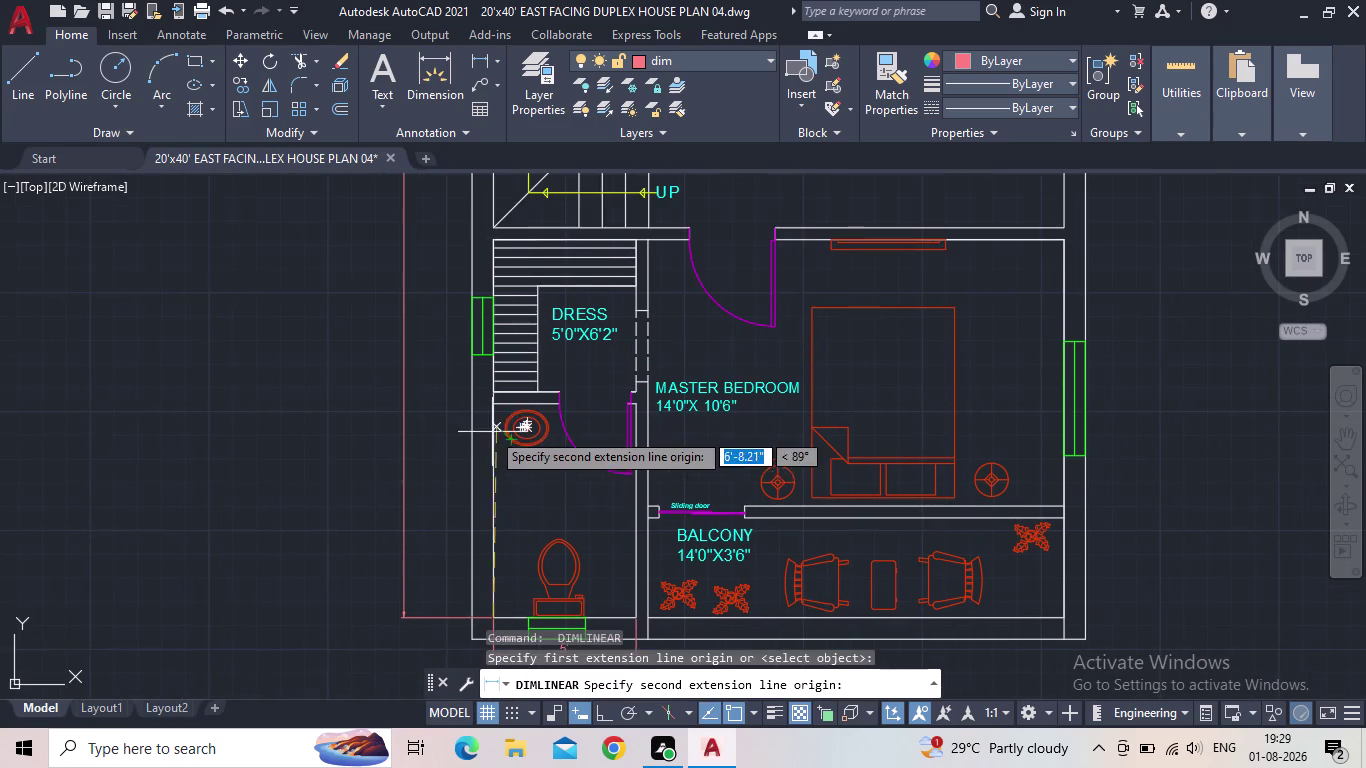
scroll(up, 3)
click(499, 391)
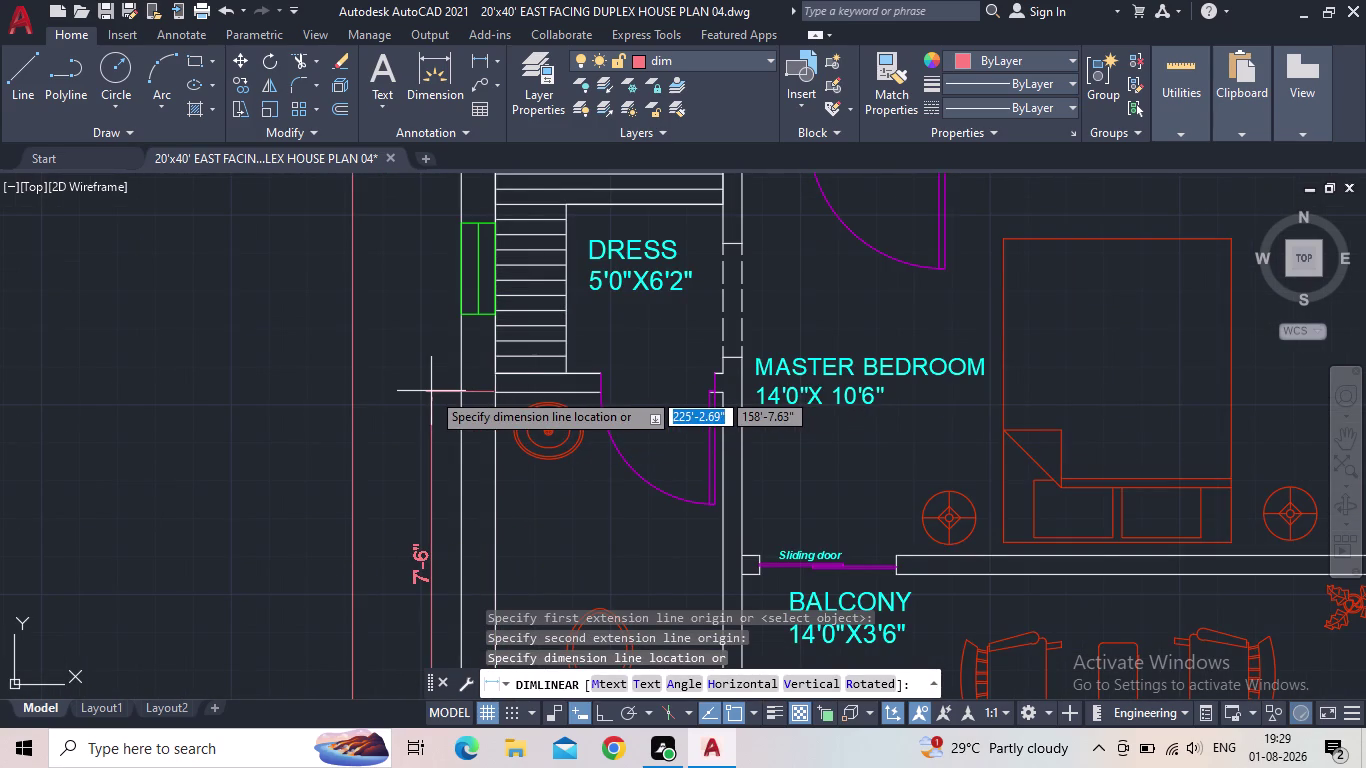
click(431, 391)
scroll(down, 3)
Start a dimension from the balcony's bottom right corner, then cancel the attempt.
middle_drag(409, 408, 357, 398)
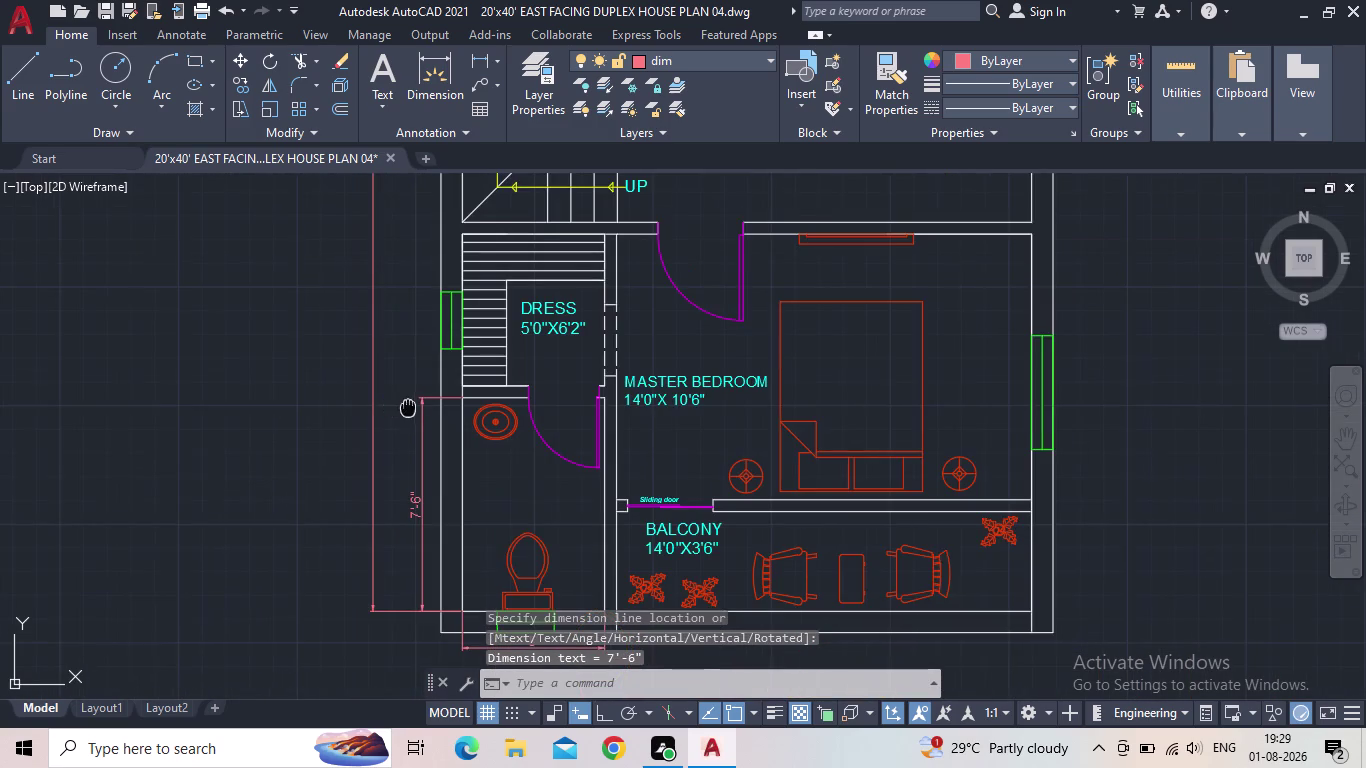
middle_drag(357, 398, 277, 407)
middle_drag(792, 299, 544, 282)
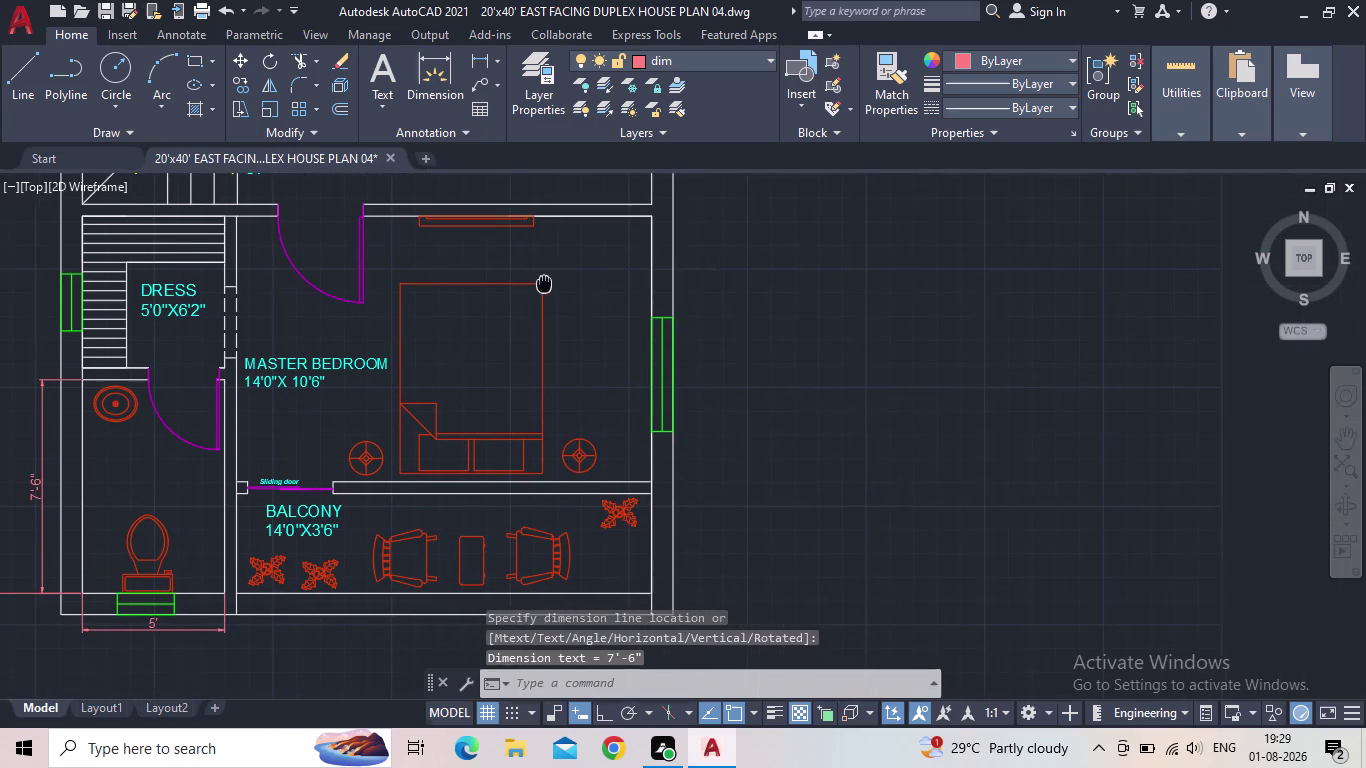
scroll(up, 3)
middle_drag(614, 555, 668, 476)
key(space)
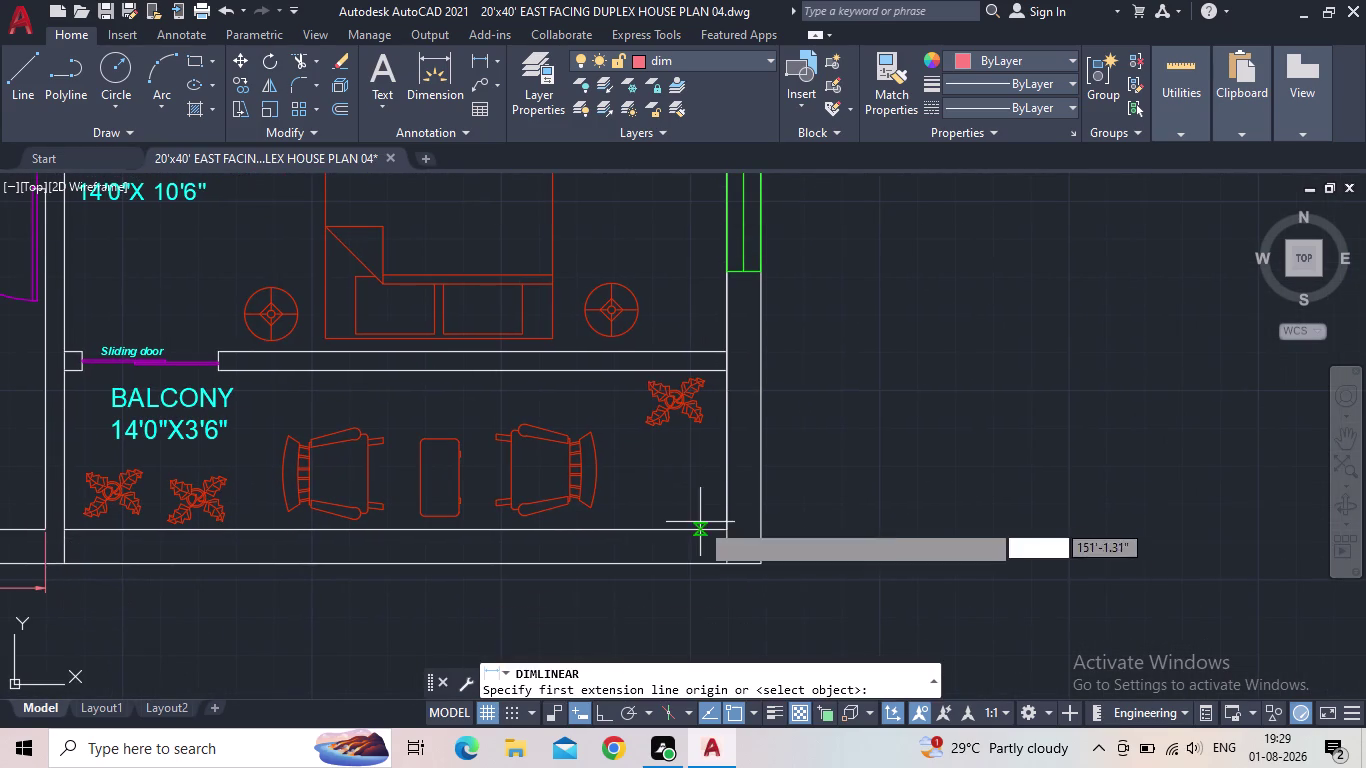
drag(728, 534, 727, 518)
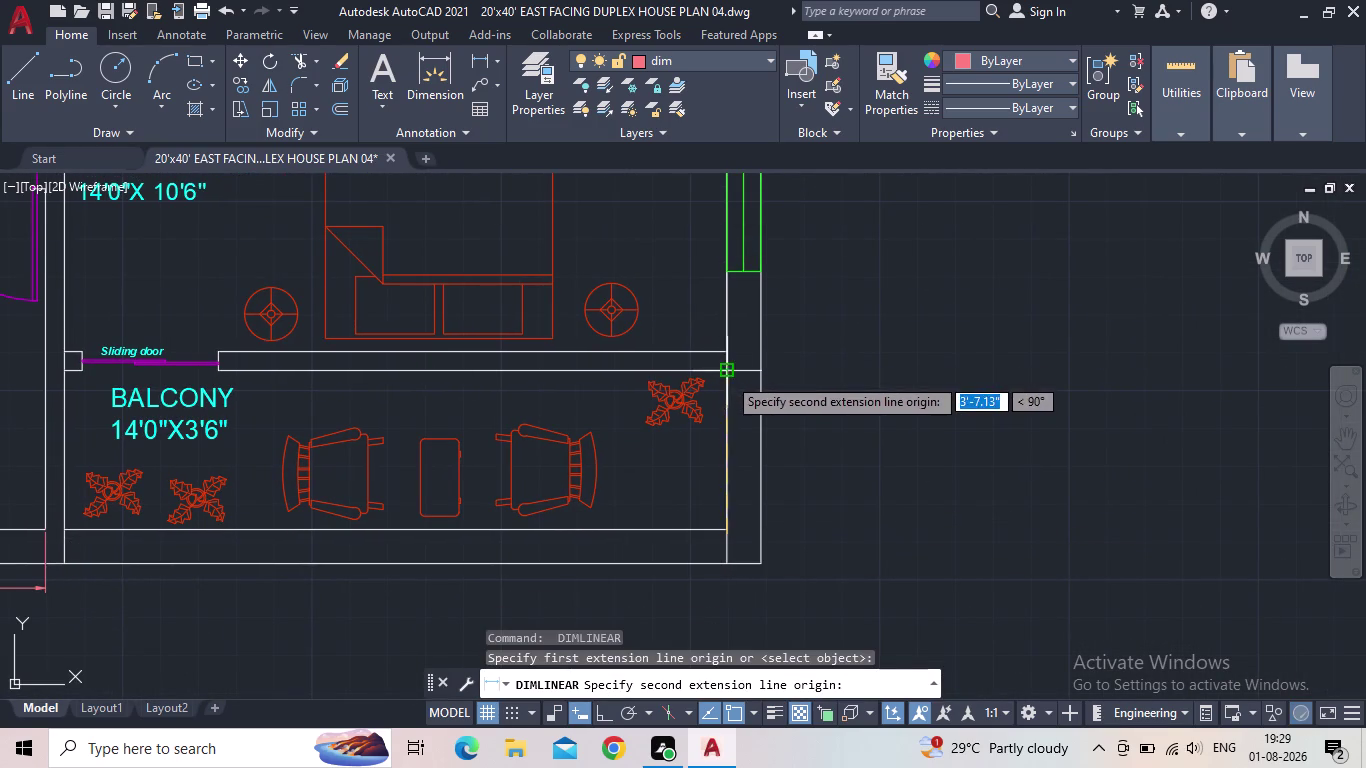
click(727, 376)
key(Escape)
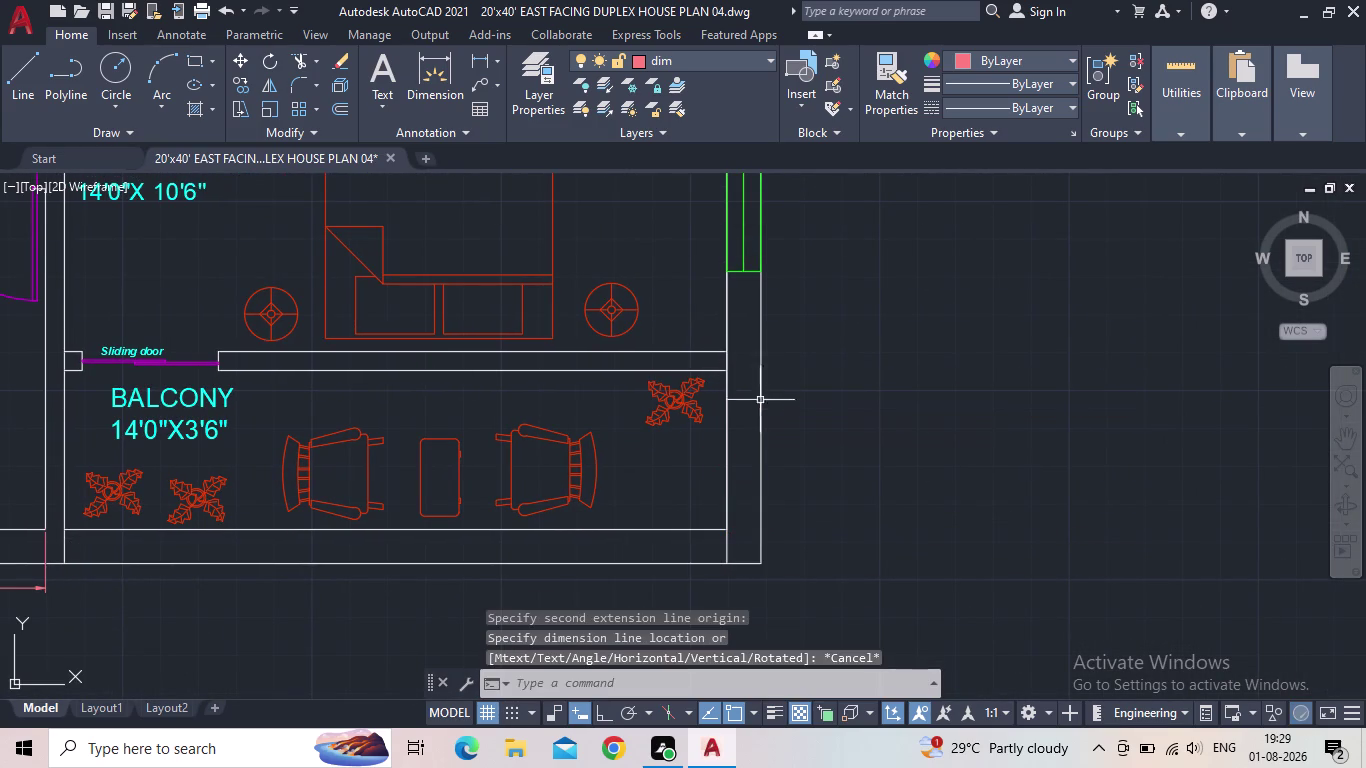
Dimension the balcony depth as 3'-6", placed to the right of the balcony.
key(space)
click(727, 523)
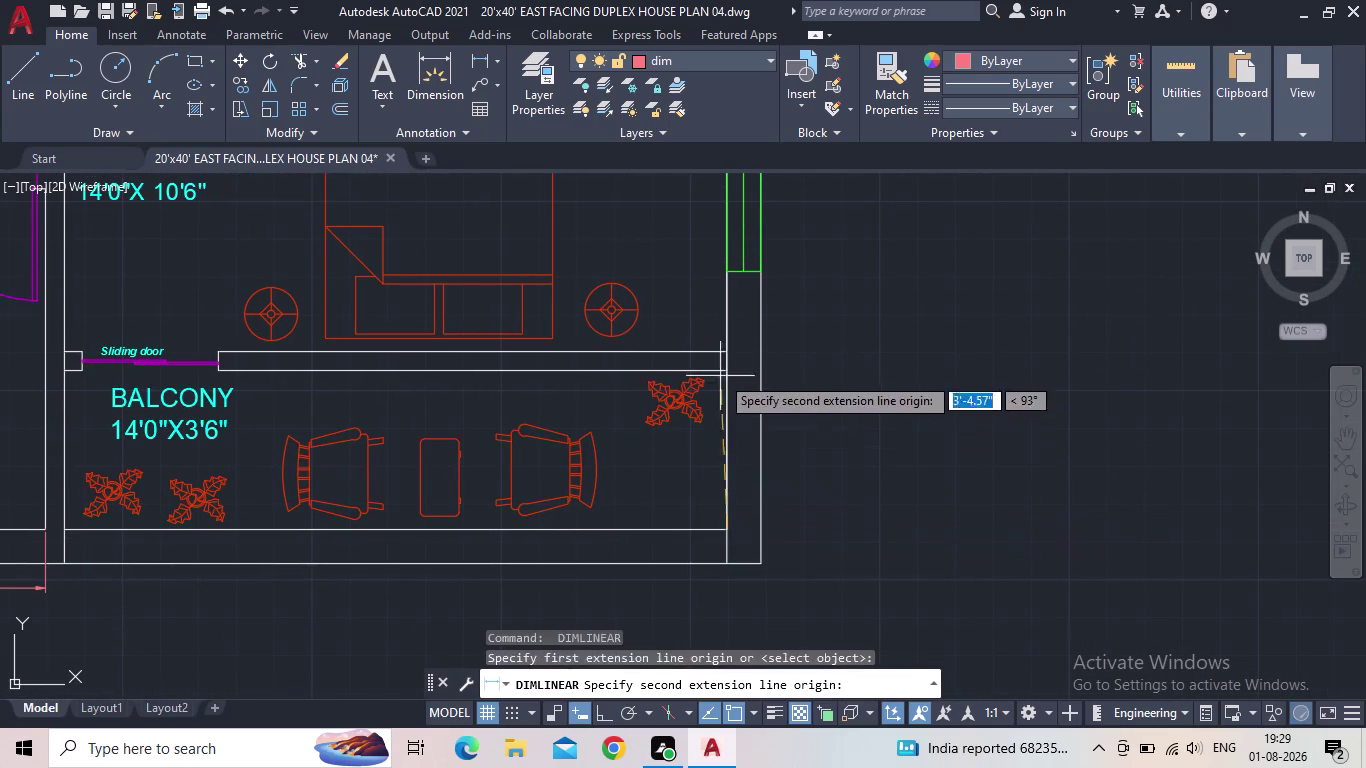
click(722, 370)
click(798, 365)
middle_drag(864, 365, 865, 366)
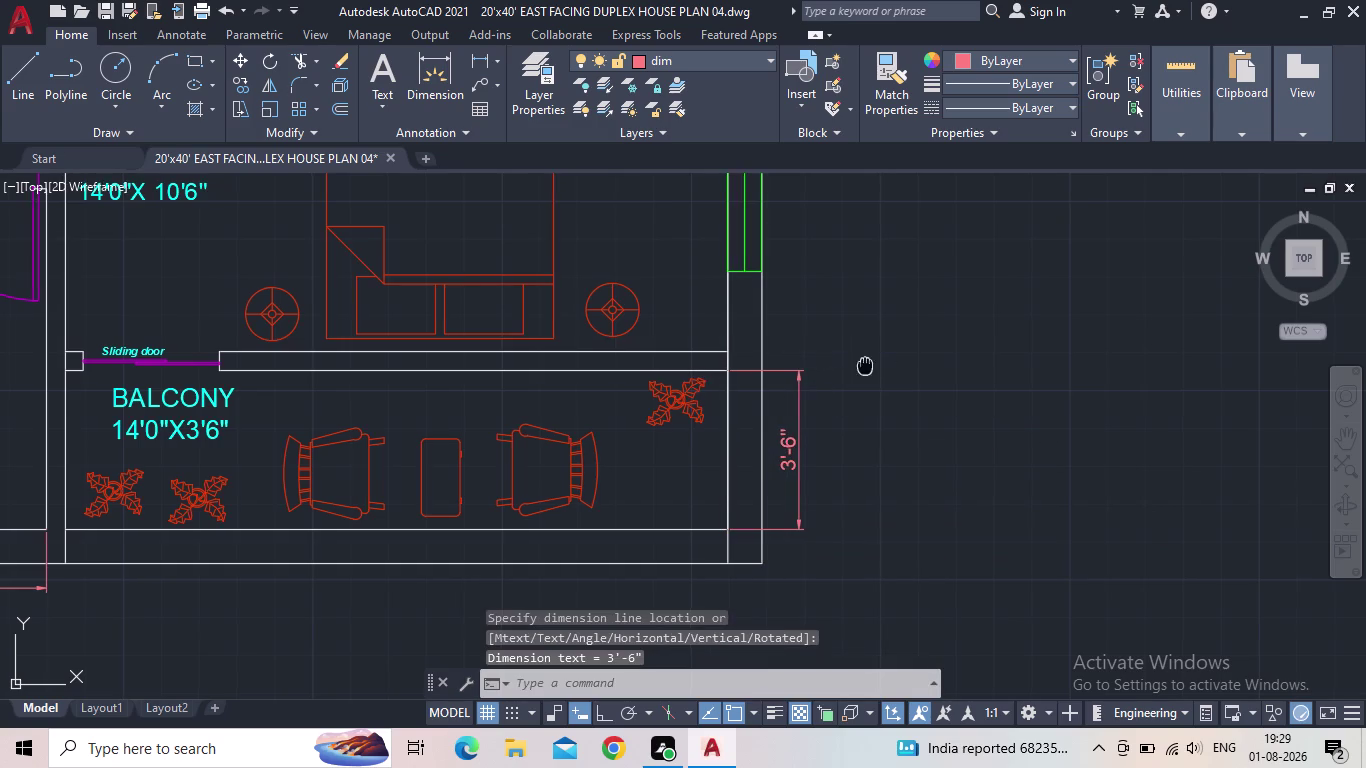
middle_drag(865, 366, 808, 463)
middle_drag(842, 418, 828, 420)
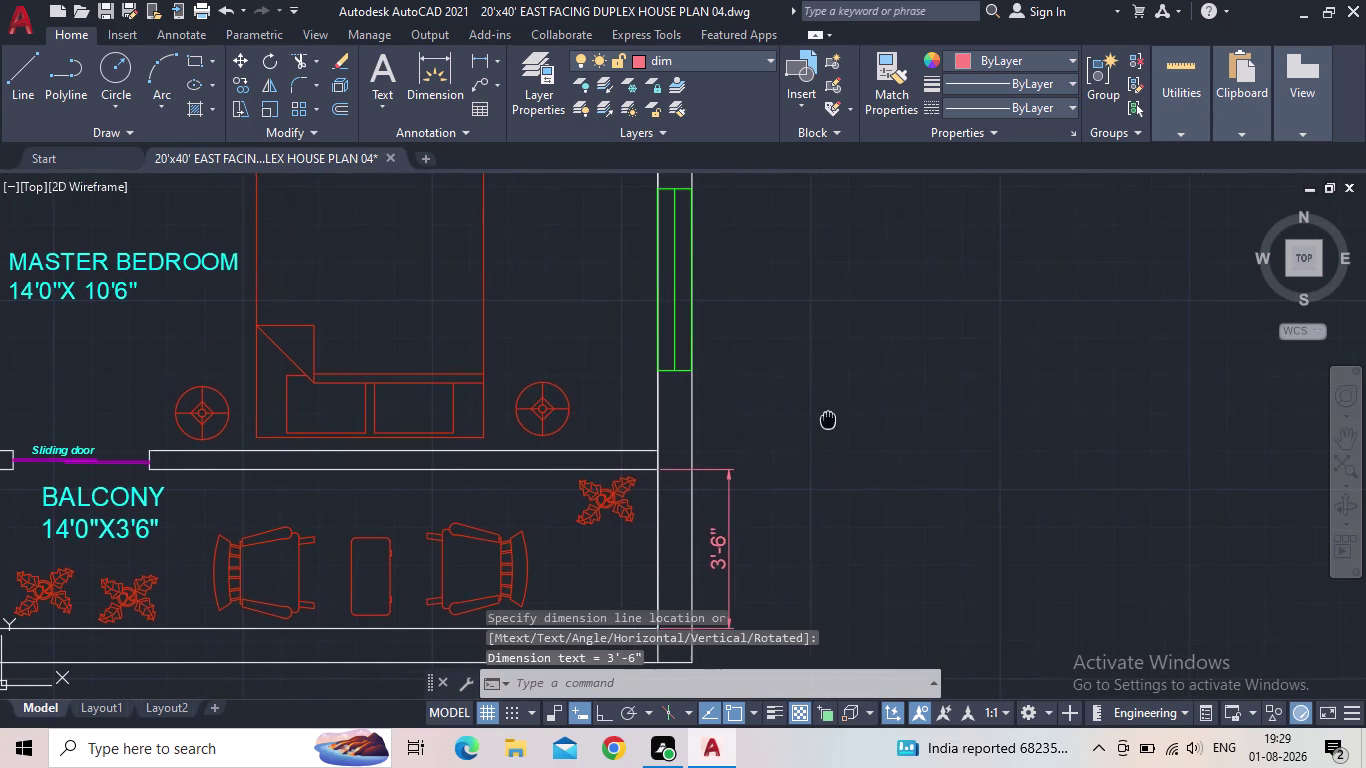
scroll(down, 3)
middle_drag(799, 416, 800, 508)
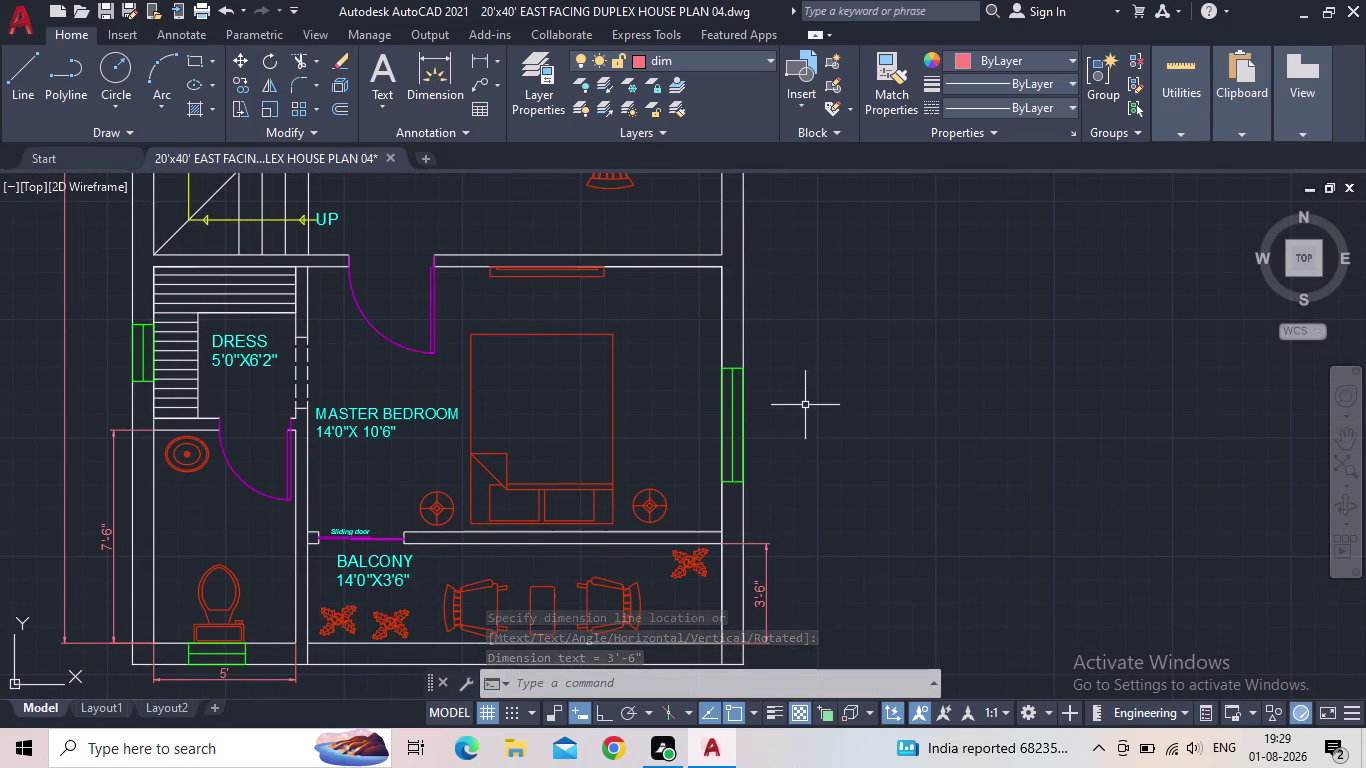
key(space)
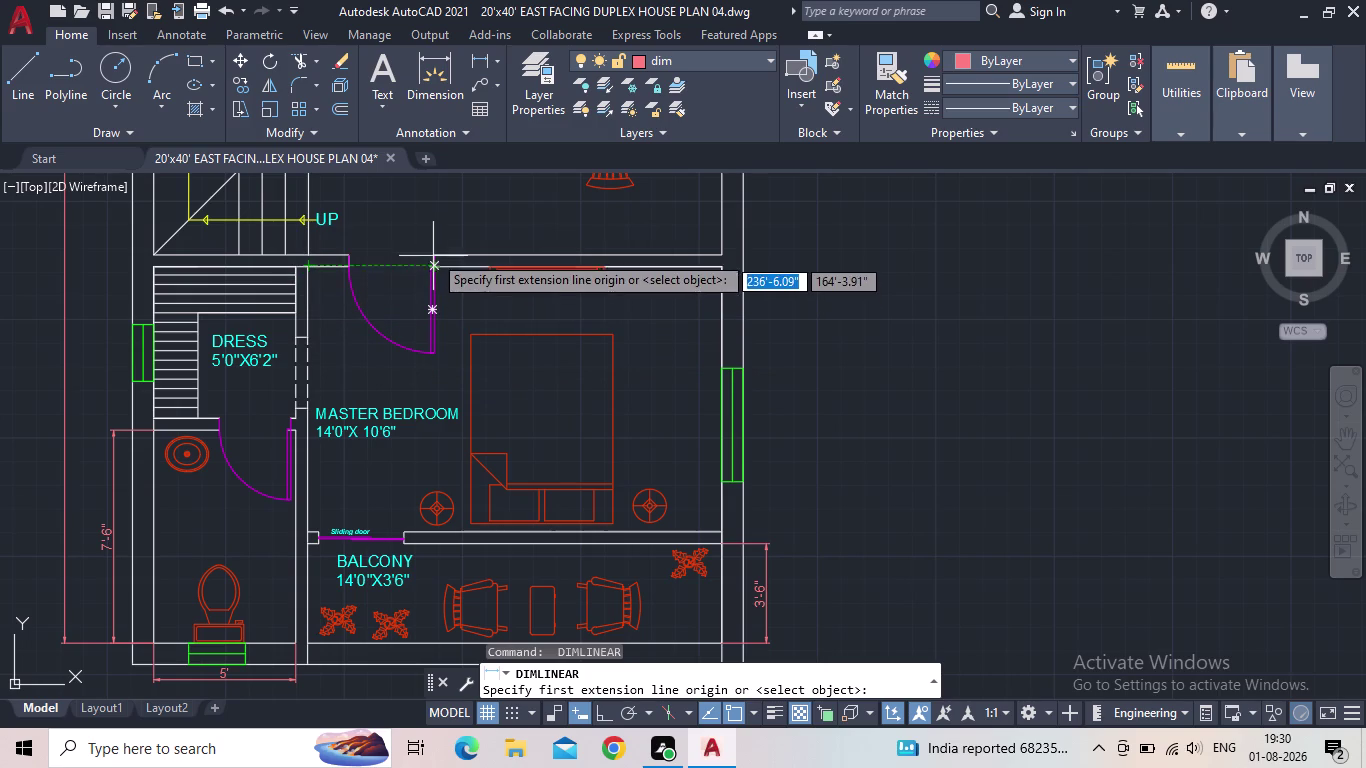
Dimension the lower master bedroom doorway as 3', placed above the opening.
click(433, 255)
click(340, 257)
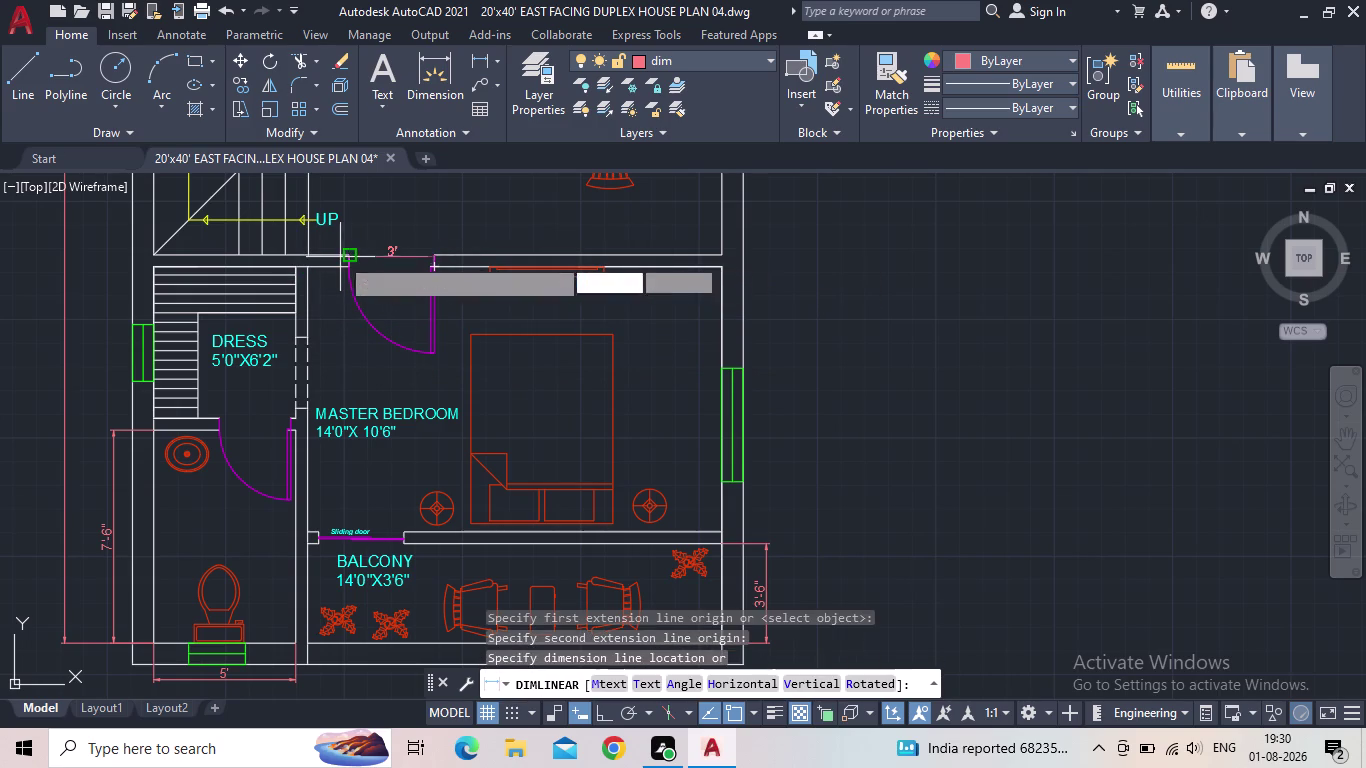
click(415, 257)
Dimension the upper toilet doorway as 2'-6", placed above the opening.
middle_drag(414, 235, 451, 494)
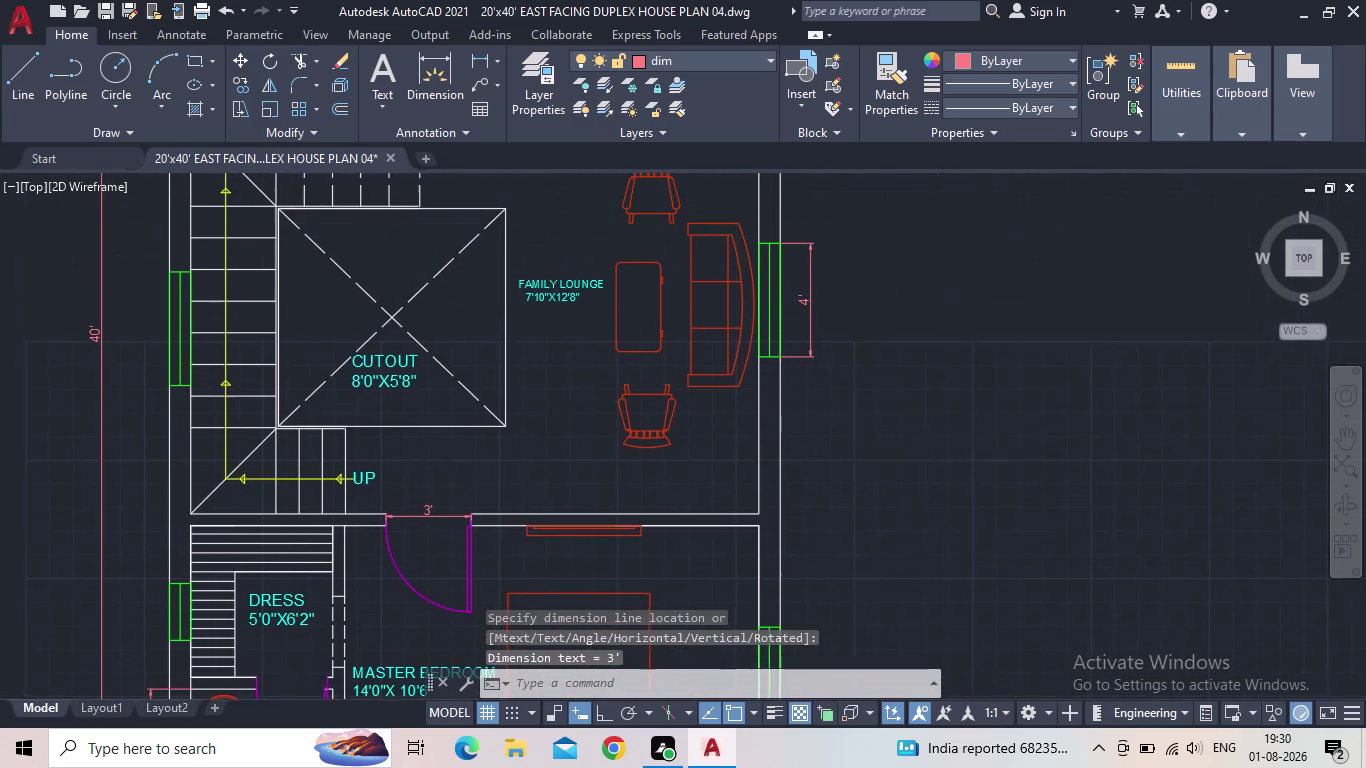
middle_drag(483, 474, 370, 587)
middle_drag(428, 321, 441, 456)
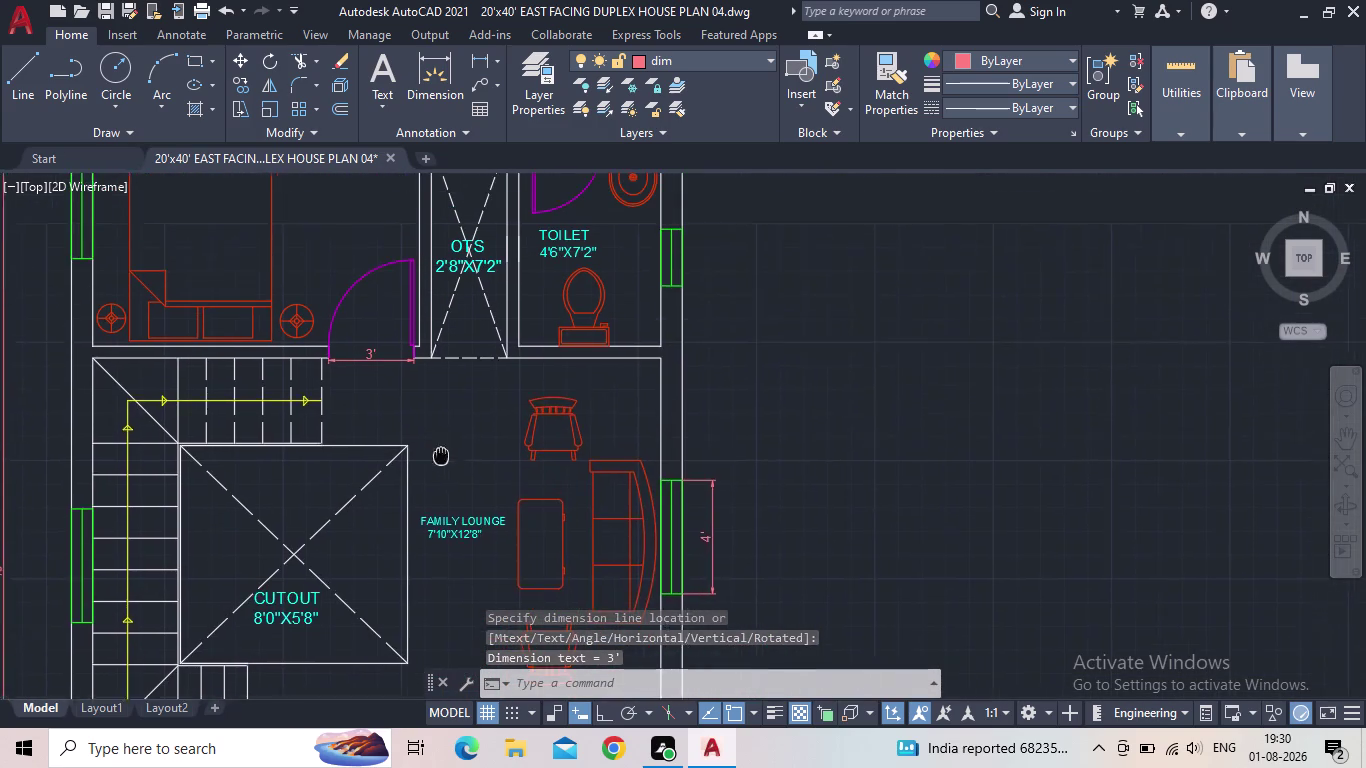
middle_drag(441, 456, 437, 536)
scroll(up, 3)
middle_drag(547, 278, 511, 462)
key(space)
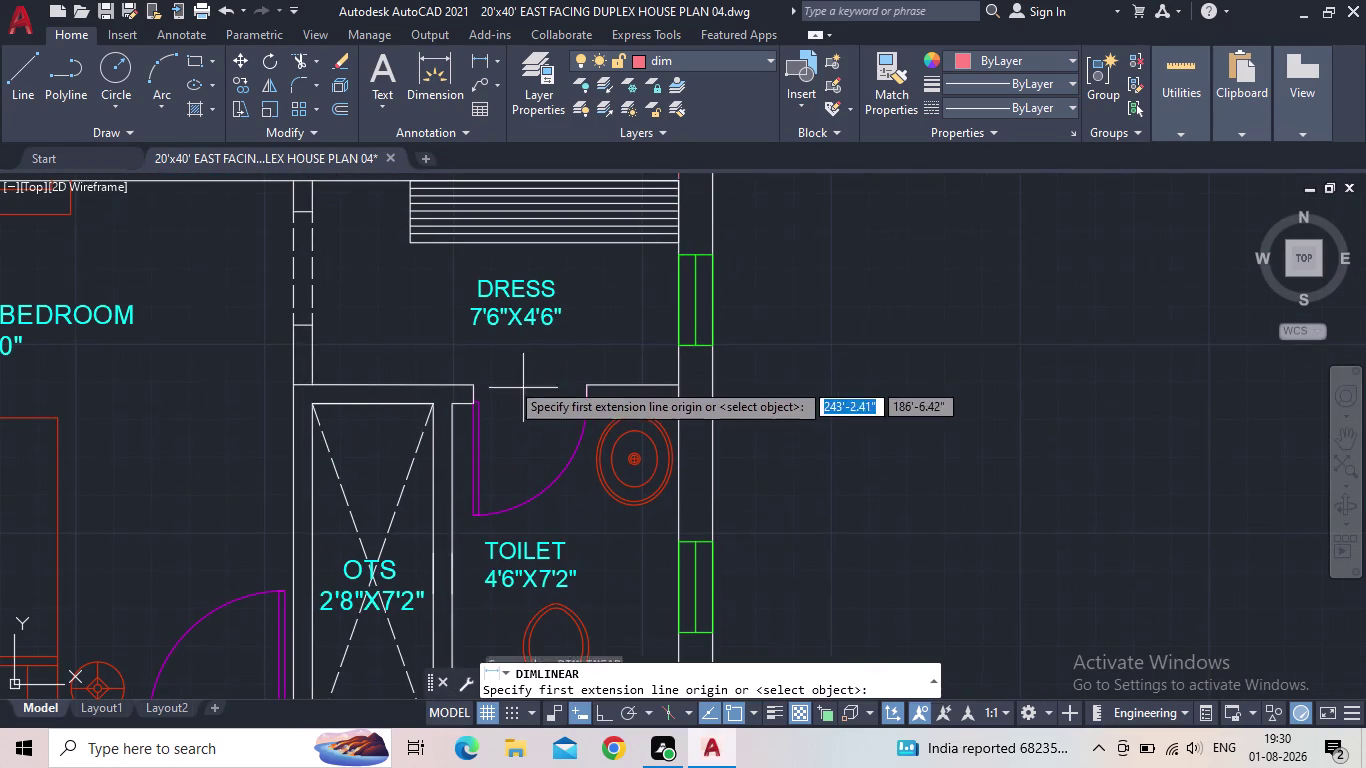
click(467, 387)
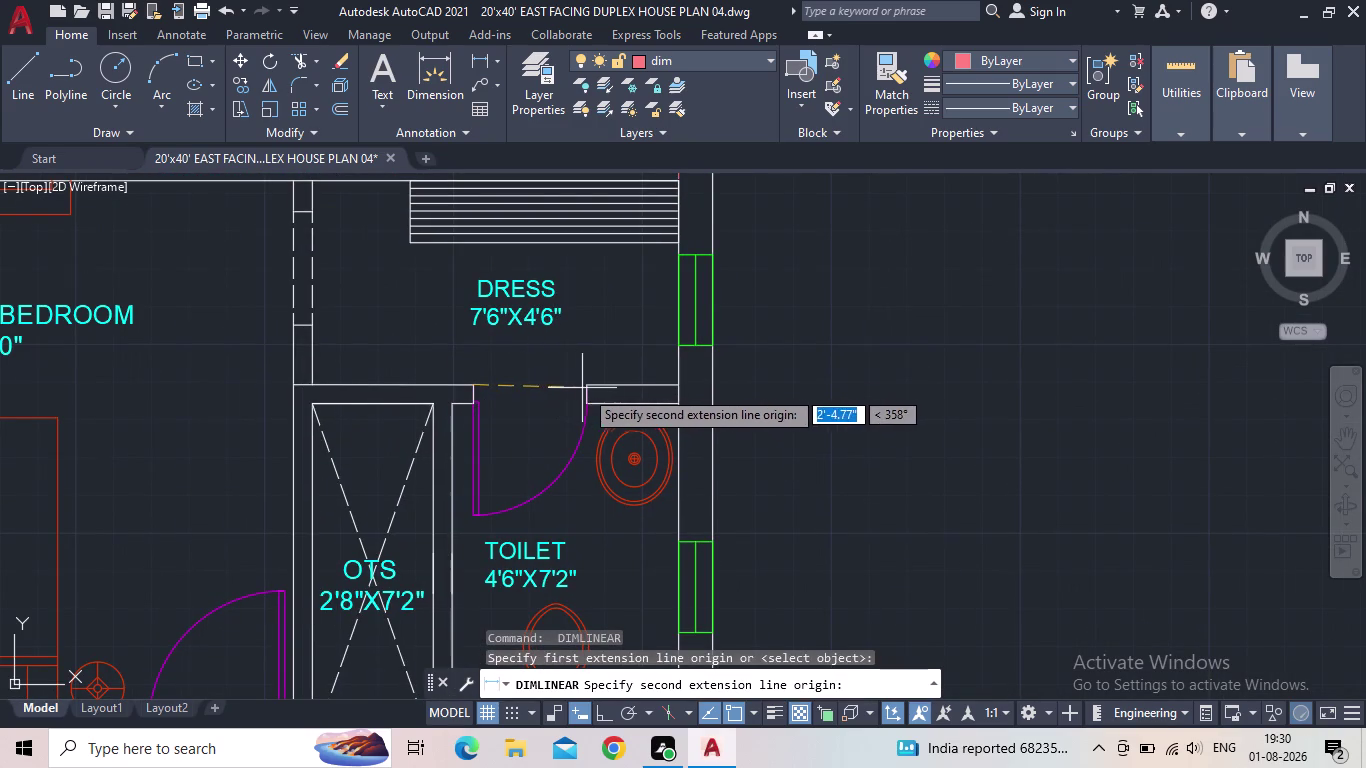
click(593, 389)
click(586, 391)
Pan the view back to the lower master bedroom.
scroll(down, 3)
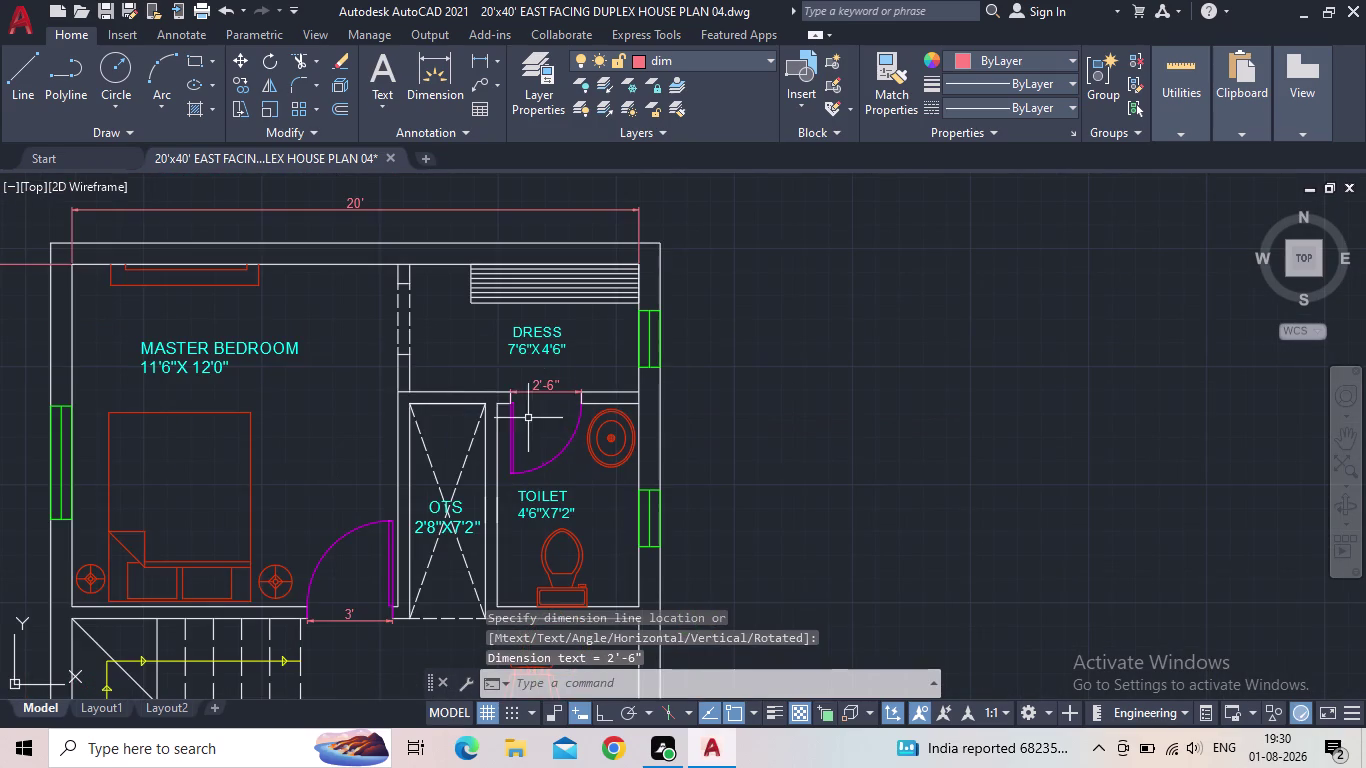
middle_drag(449, 347, 667, 309)
middle_drag(354, 263, 355, 268)
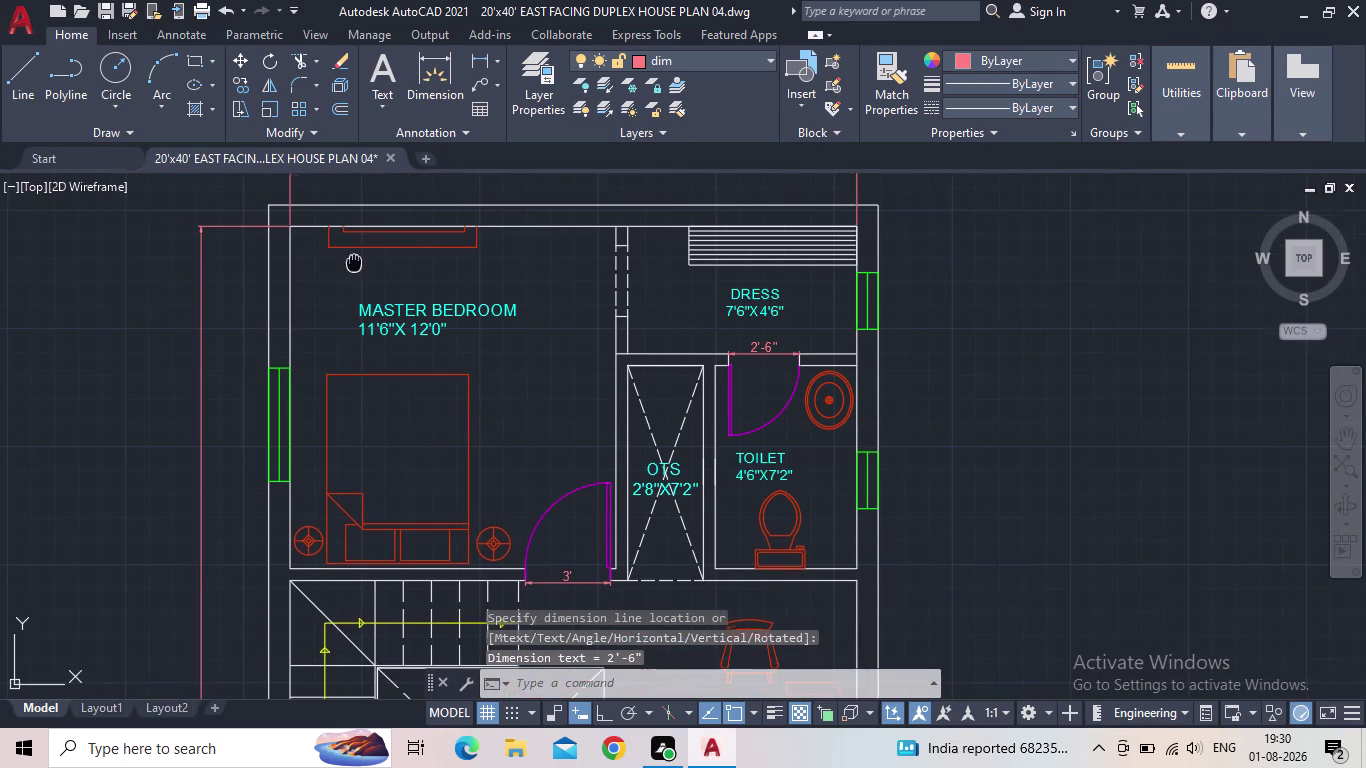
middle_drag(355, 268, 405, 302)
scroll(down, 3)
middle_drag(539, 363, 497, 227)
scroll(down, 3)
middle_drag(535, 436, 590, 249)
scroll(up, 3)
scroll(up, 3)
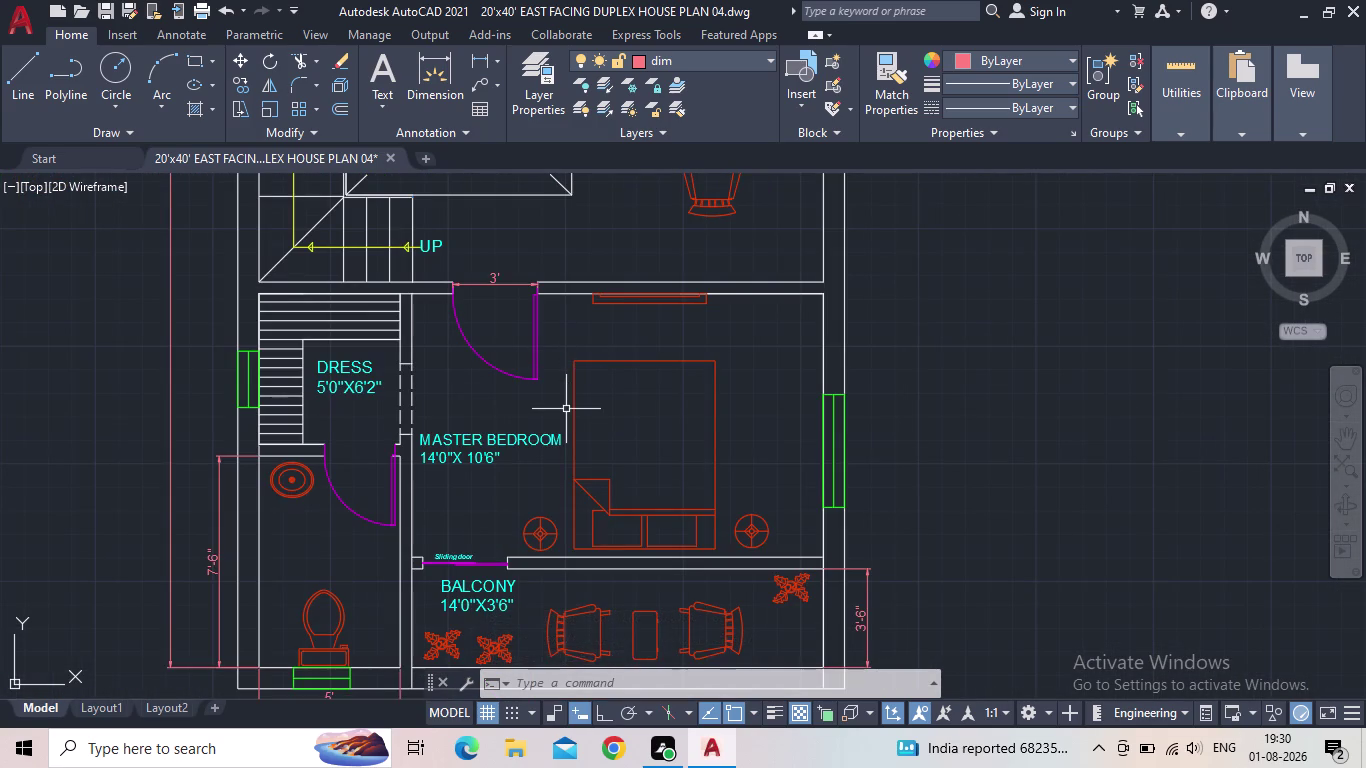
Copy the Sliding door label to below the lower master bedroom's wall unit.
key(Escape)
scroll(up, 3)
click(461, 536)
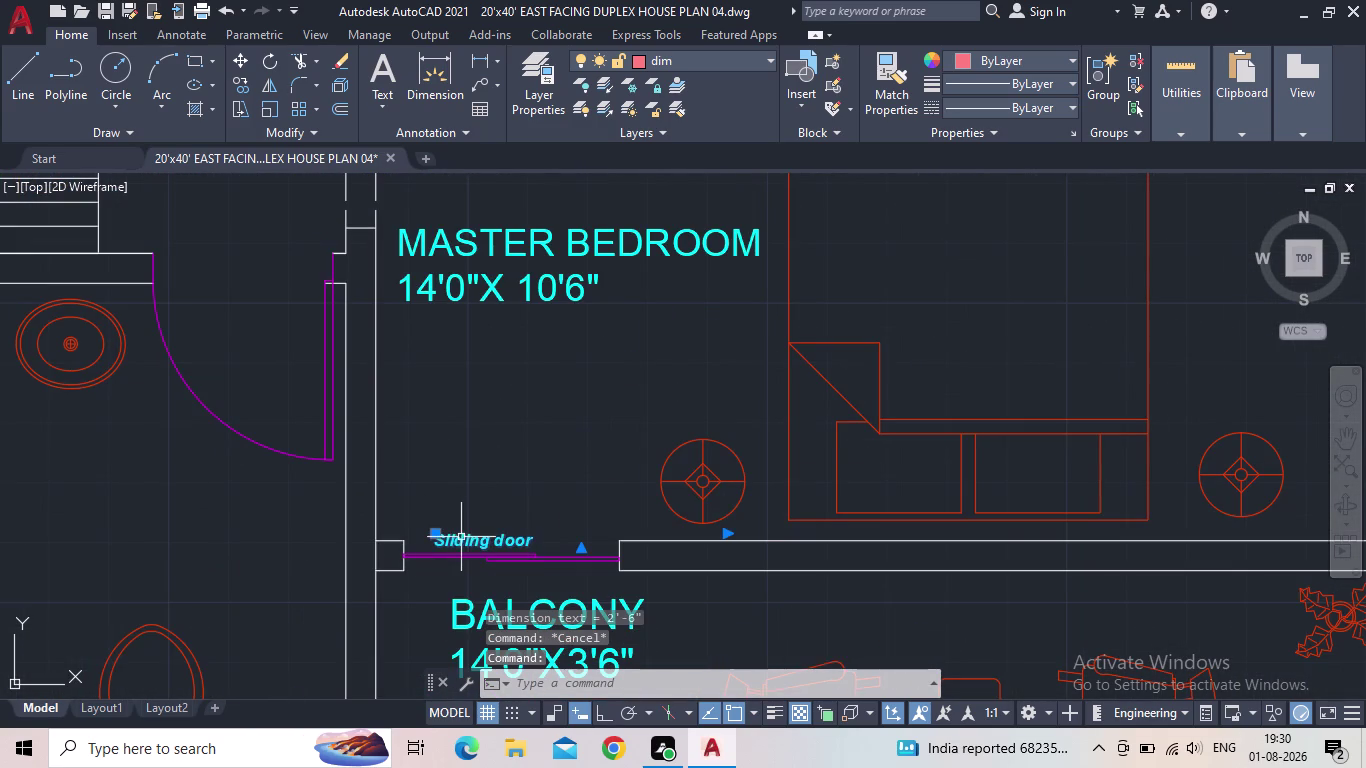
key(c)
key(o)
key(Return)
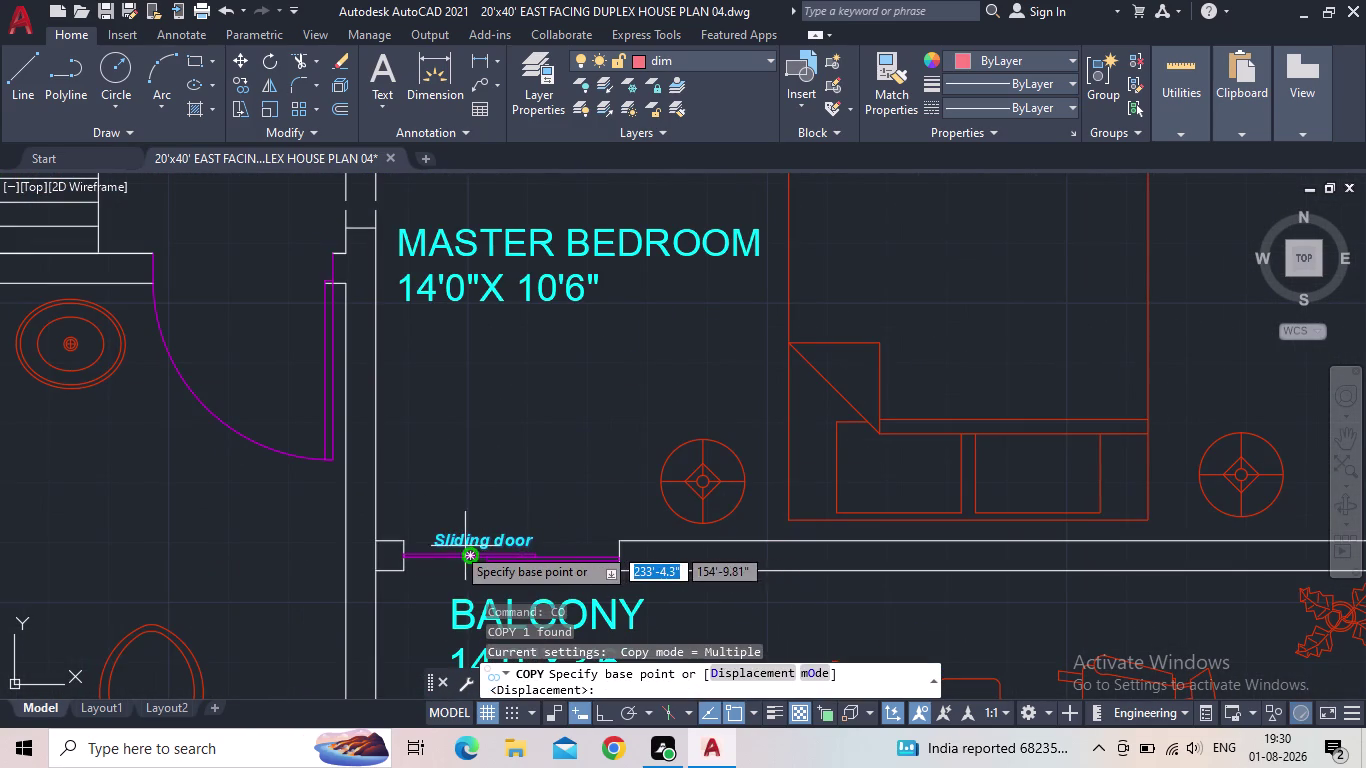
click(433, 541)
middle_drag(575, 345, 313, 633)
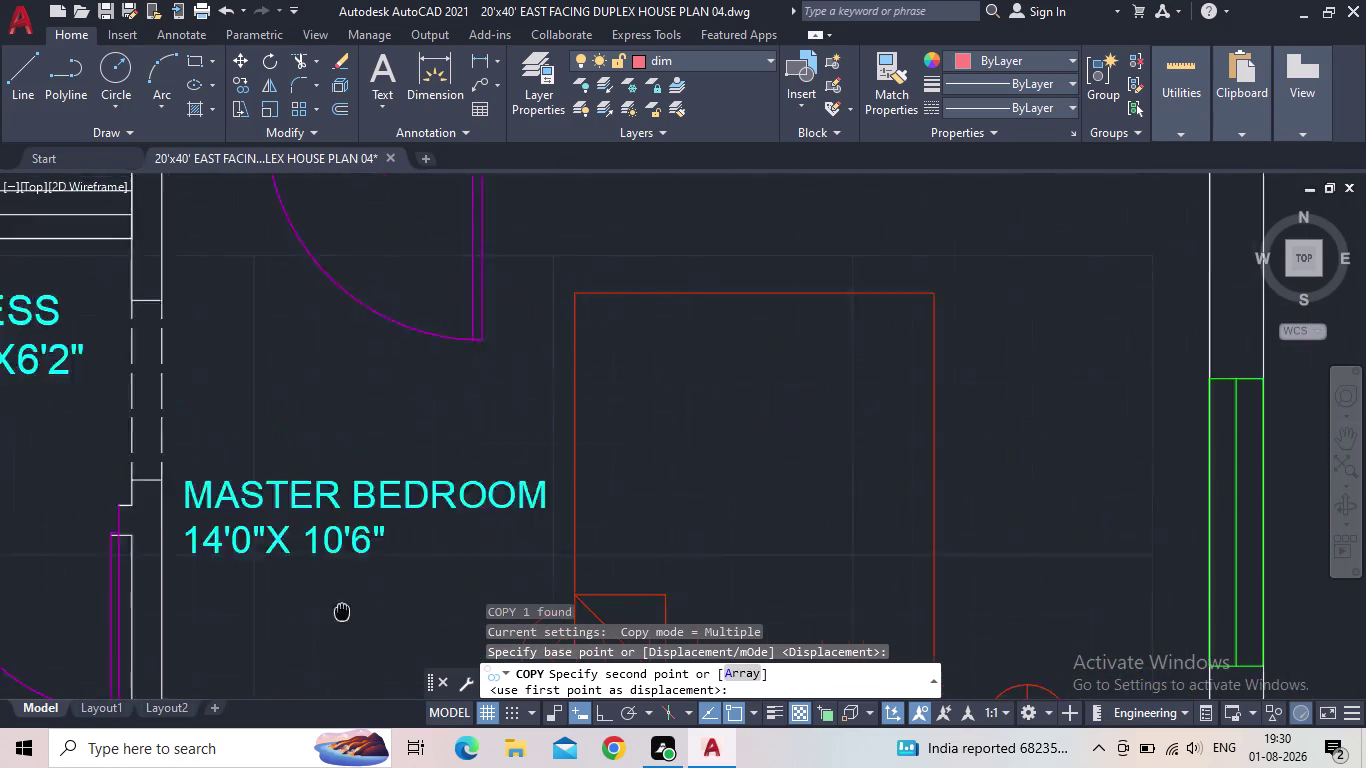
middle_drag(313, 633, 296, 649)
scroll(down, 3)
scroll(up, 3)
scroll(up, 3)
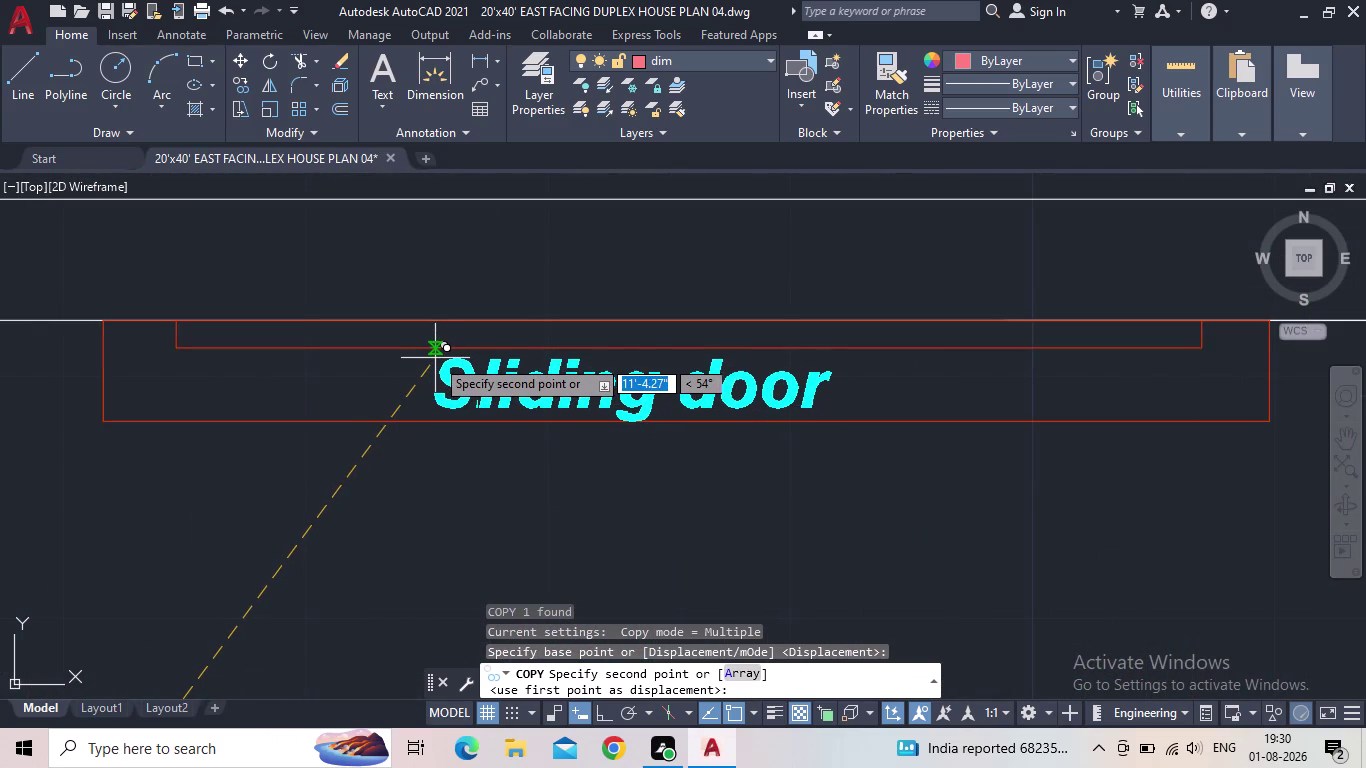
click(431, 430)
Place a second Sliding door copy below the upper bedroom's wall unit, then select its text.
middle_drag(455, 345, 551, 520)
scroll(down, 3)
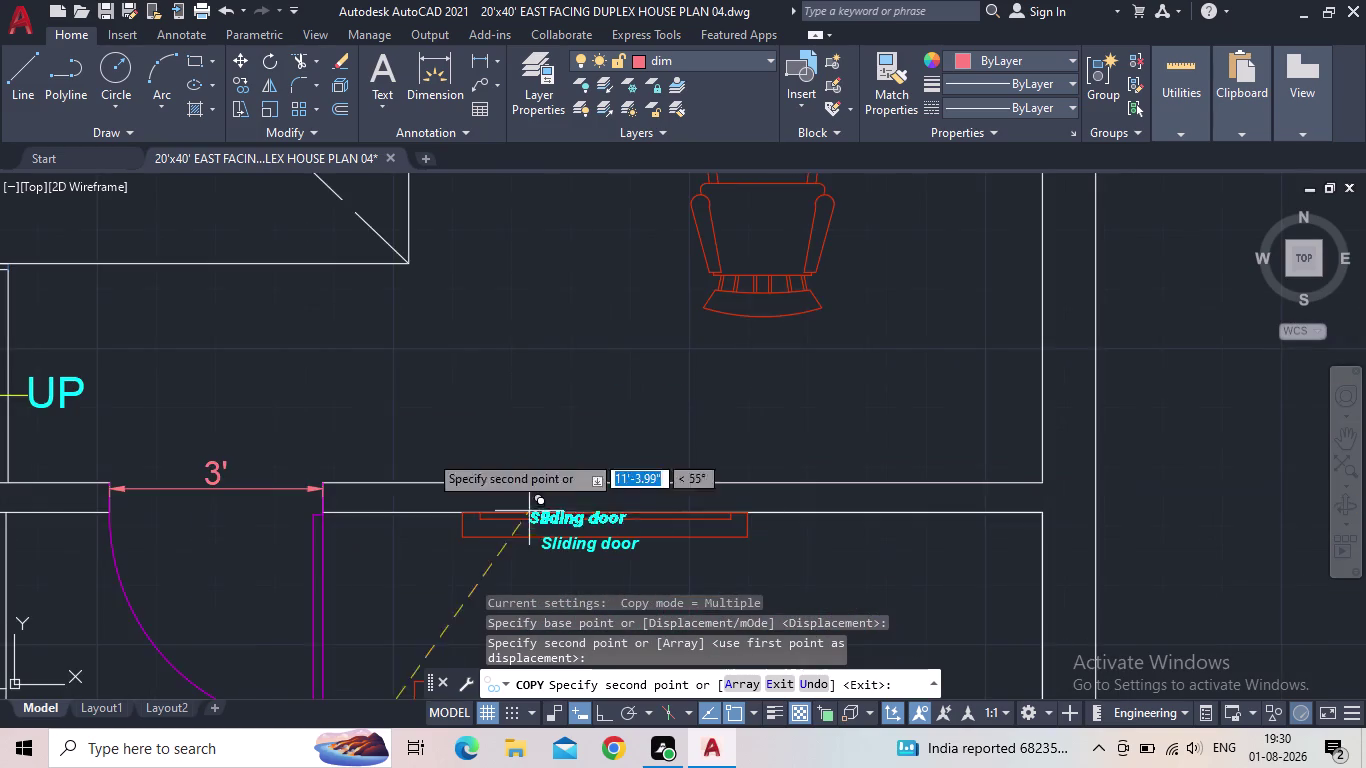
middle_drag(354, 400, 704, 541)
scroll(down, 3)
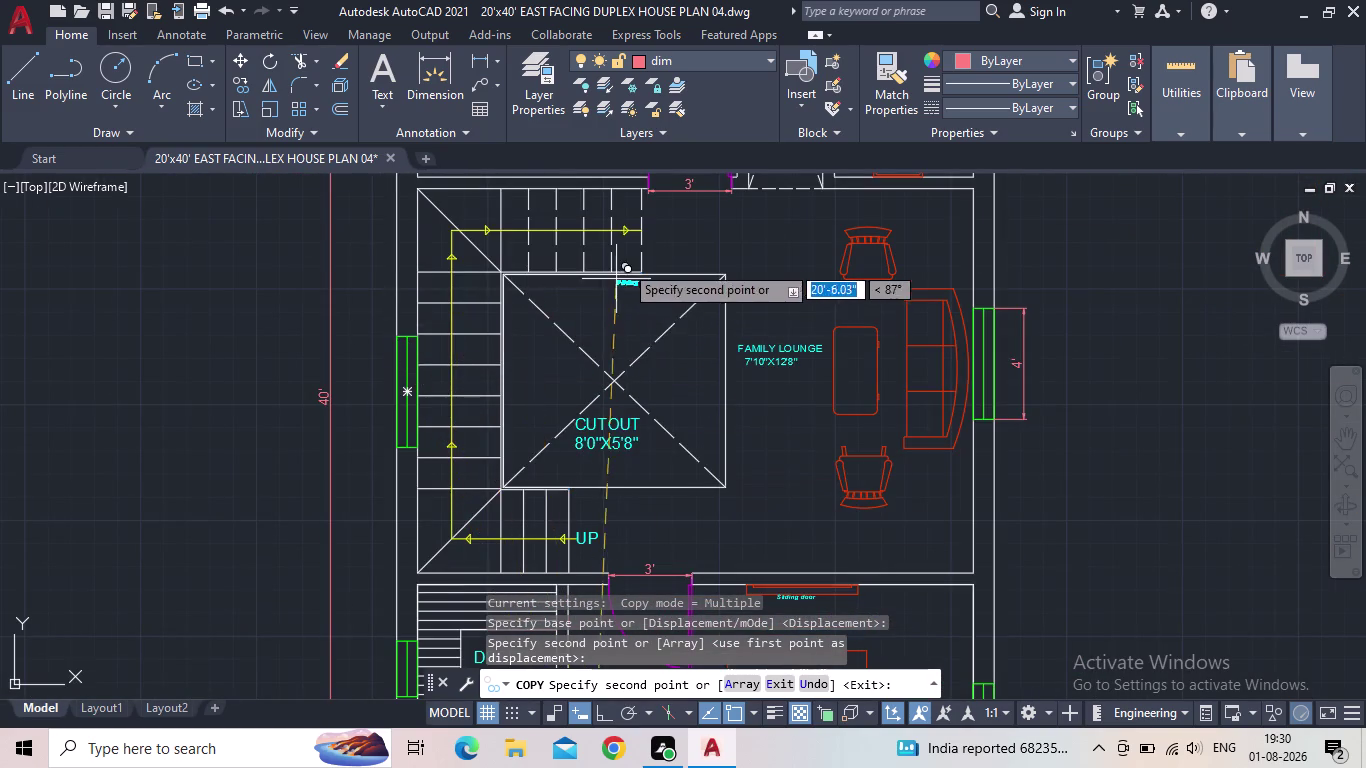
scroll(up, 3)
middle_drag(624, 261, 503, 576)
scroll(down, 3)
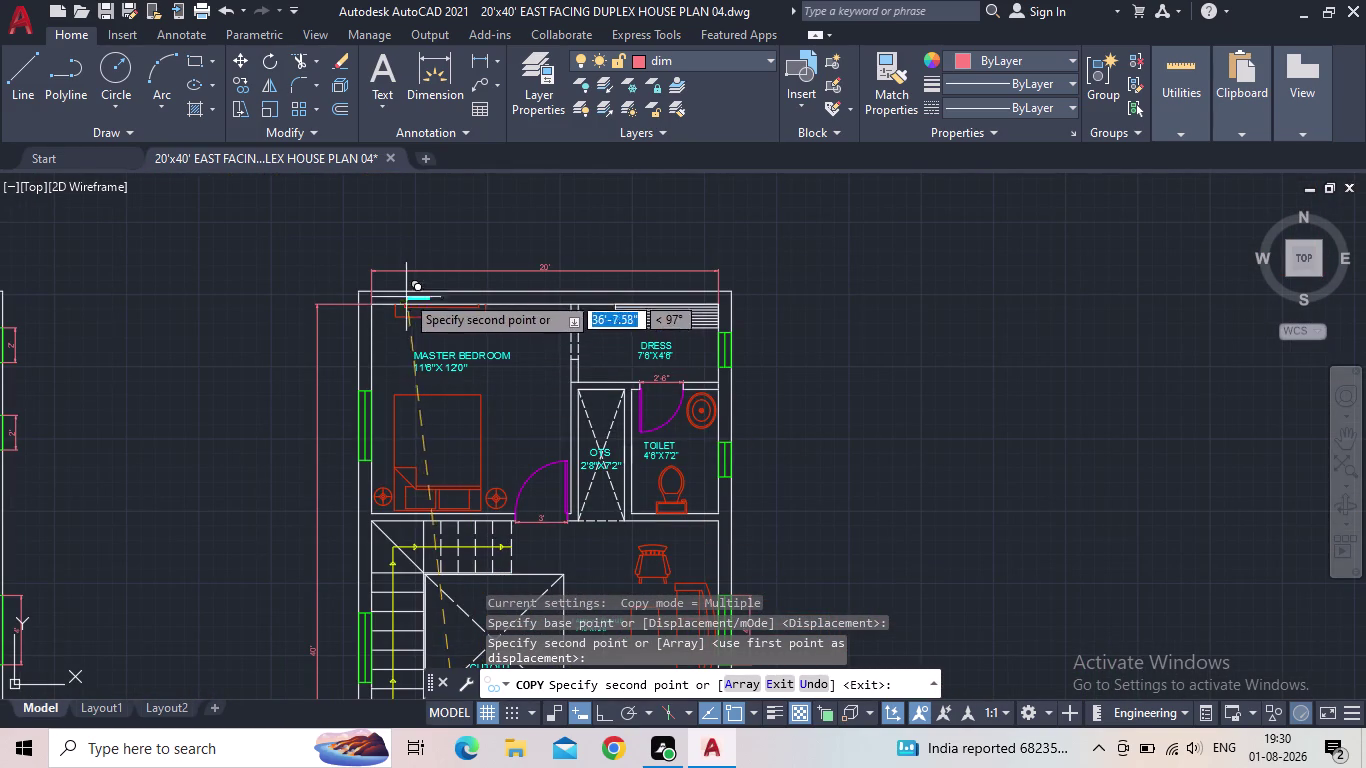
scroll(up, 3)
scroll(up, 3)
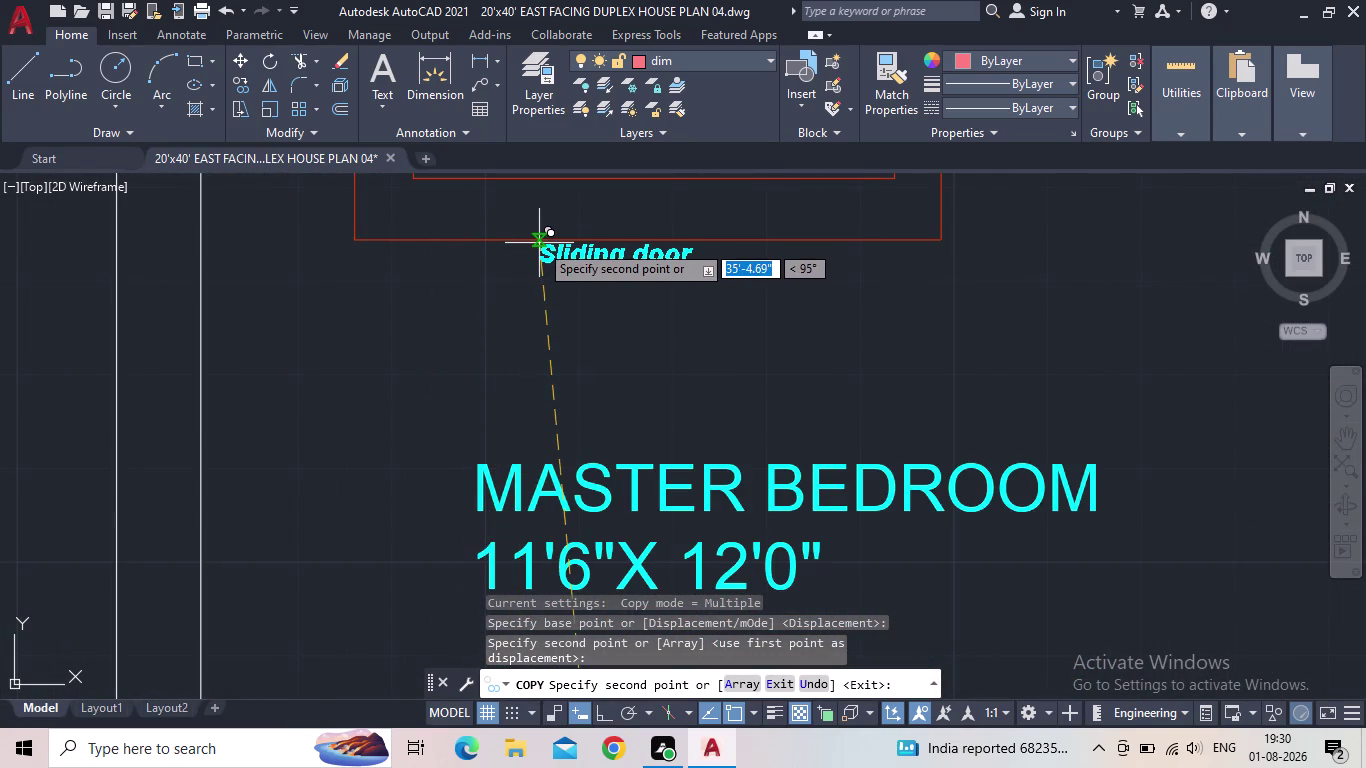
click(536, 246)
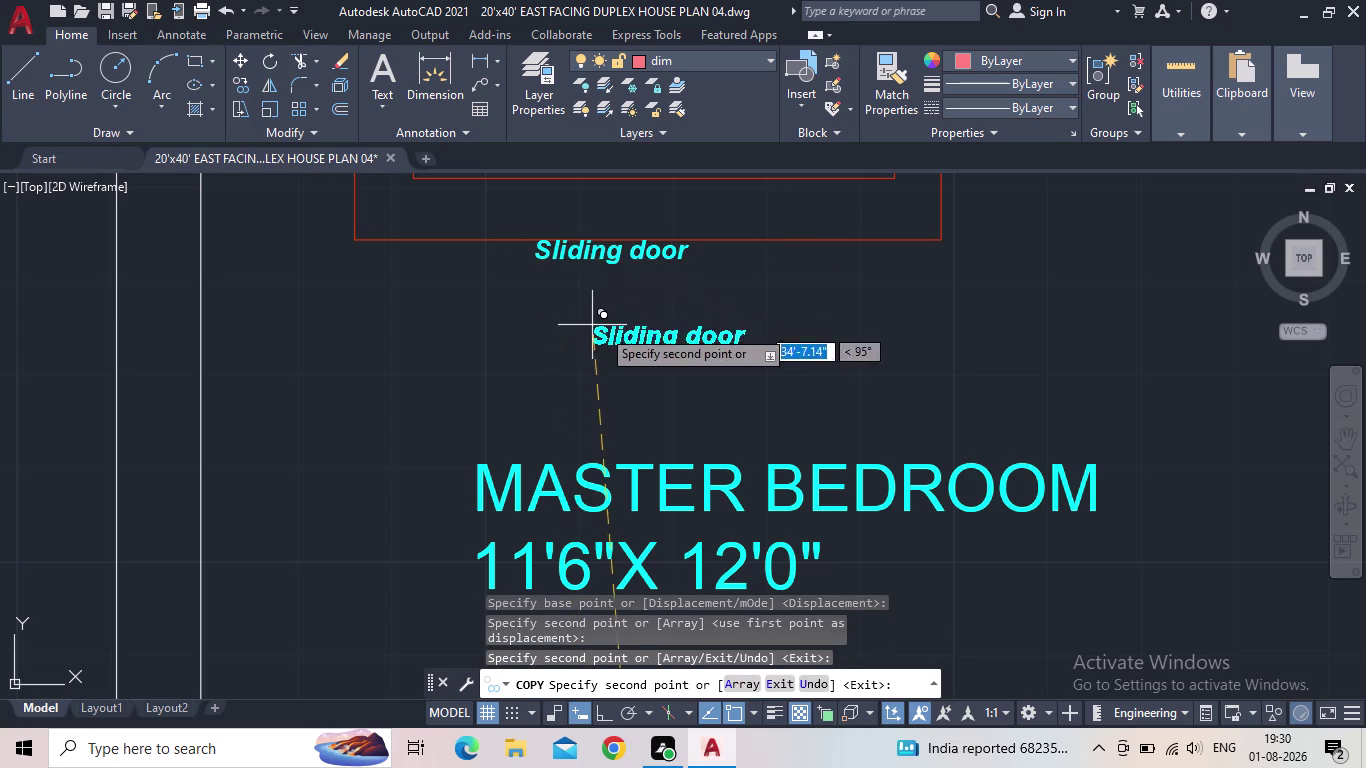
key(Escape)
double_click(661, 255)
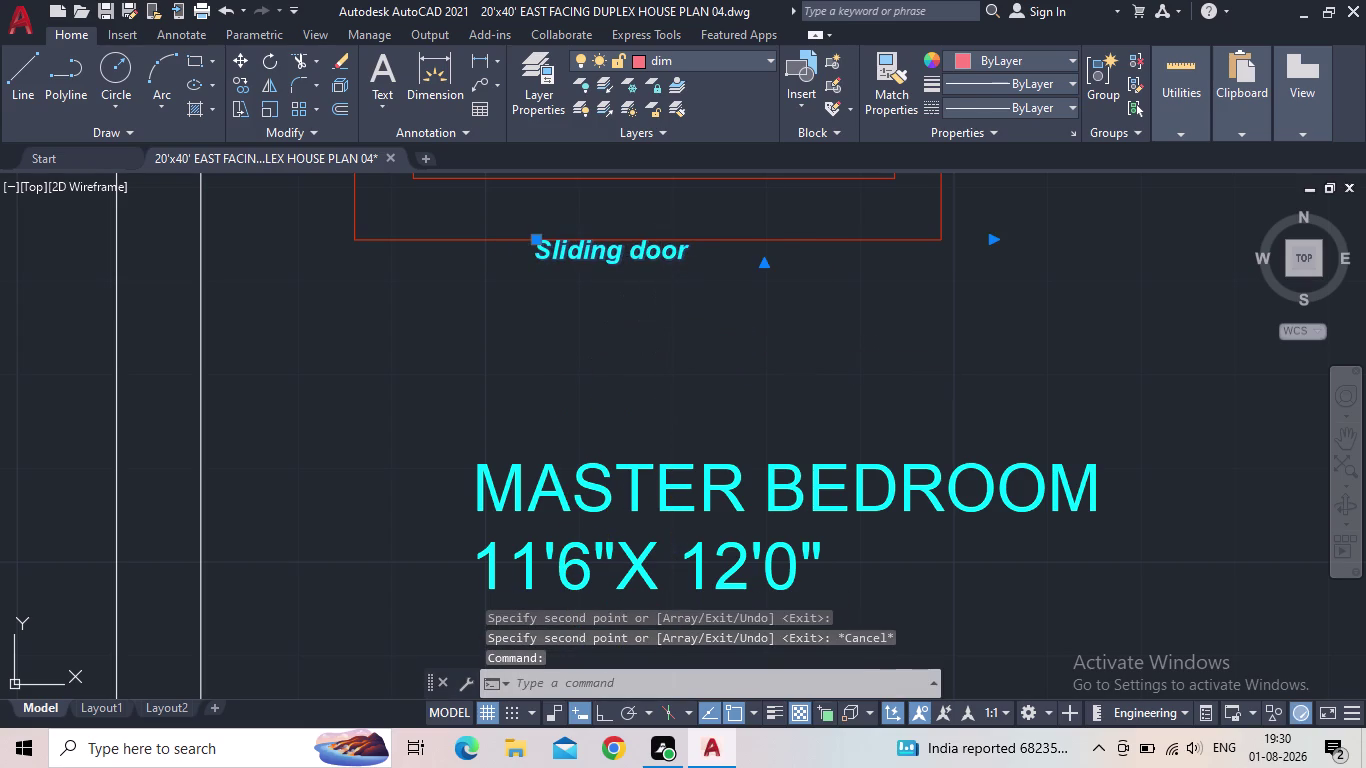
drag(704, 258, 536, 254)
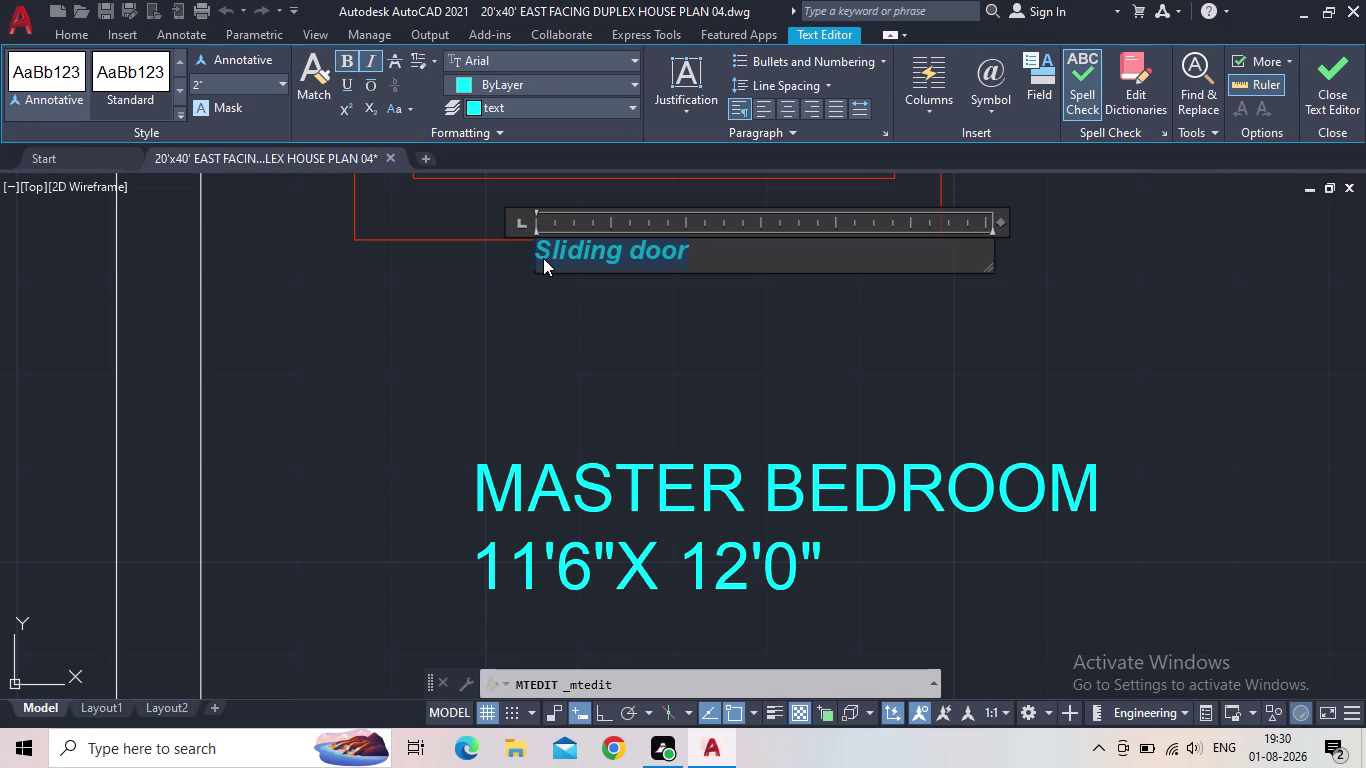
Replace the copied label's words with 'tv'.
text(tv)
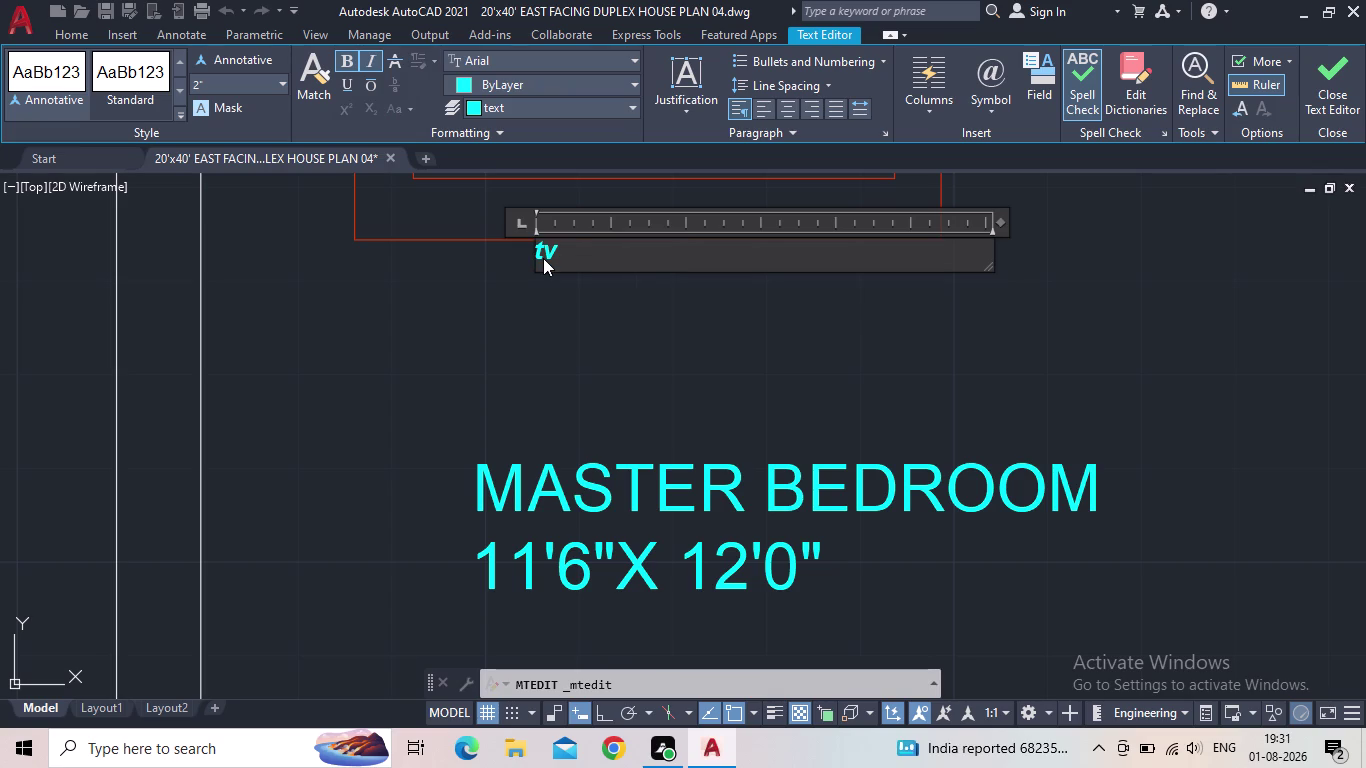